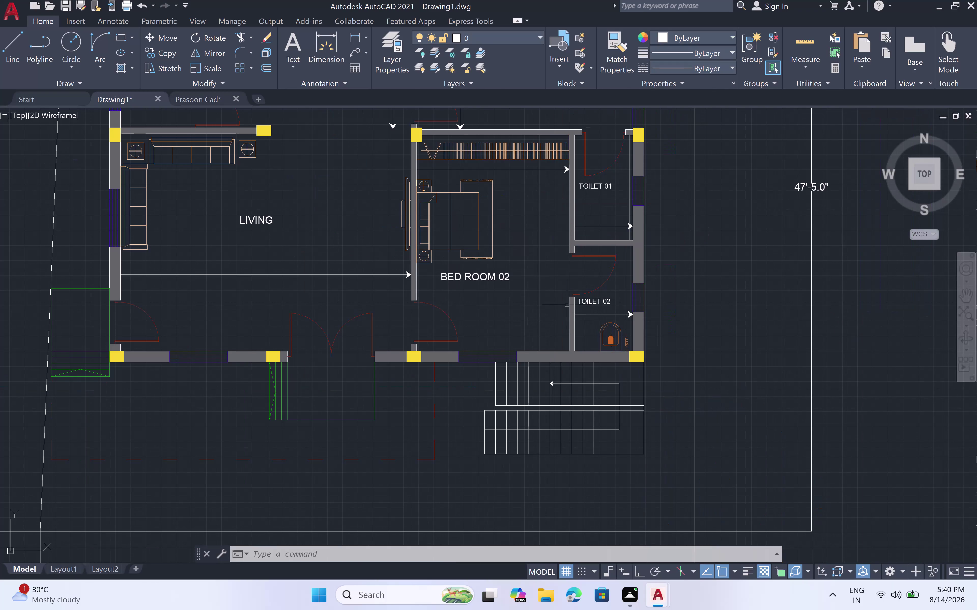
Copy the left-pointing arrow marker with CO, using its tip as the base point.
scroll(down, 3)
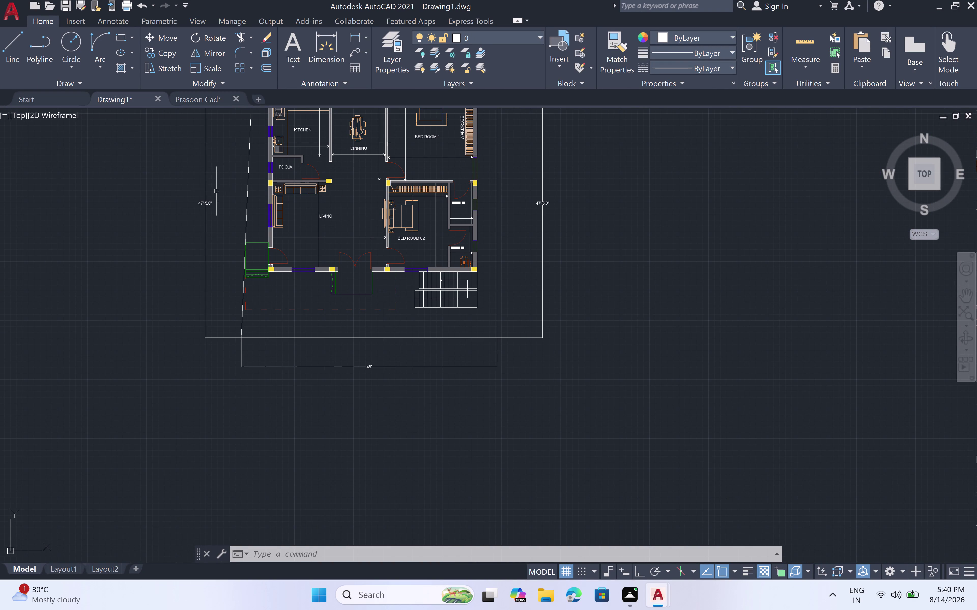
scroll(down, 3)
middle_drag(193, 174, 195, 250)
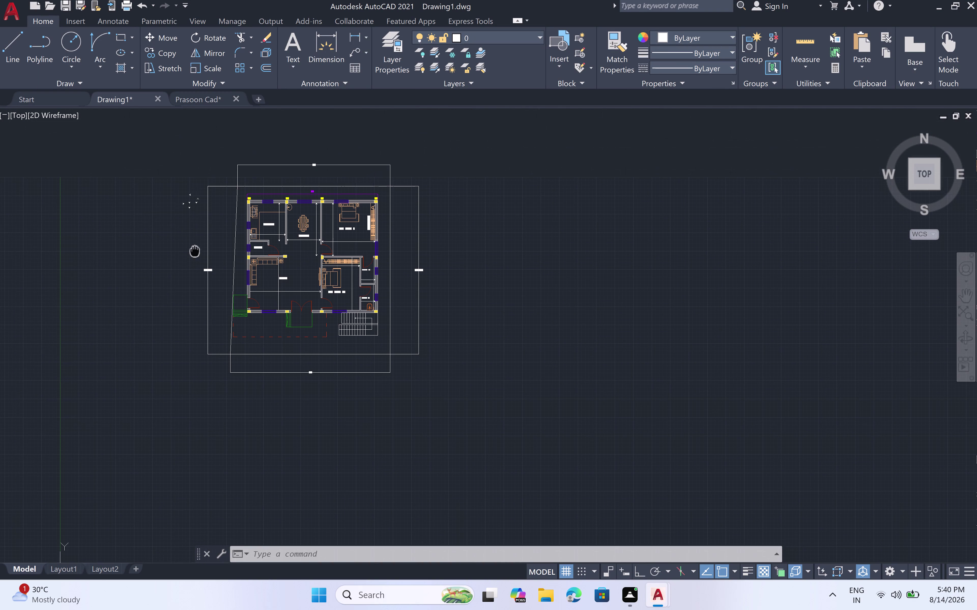
scroll(up, 3)
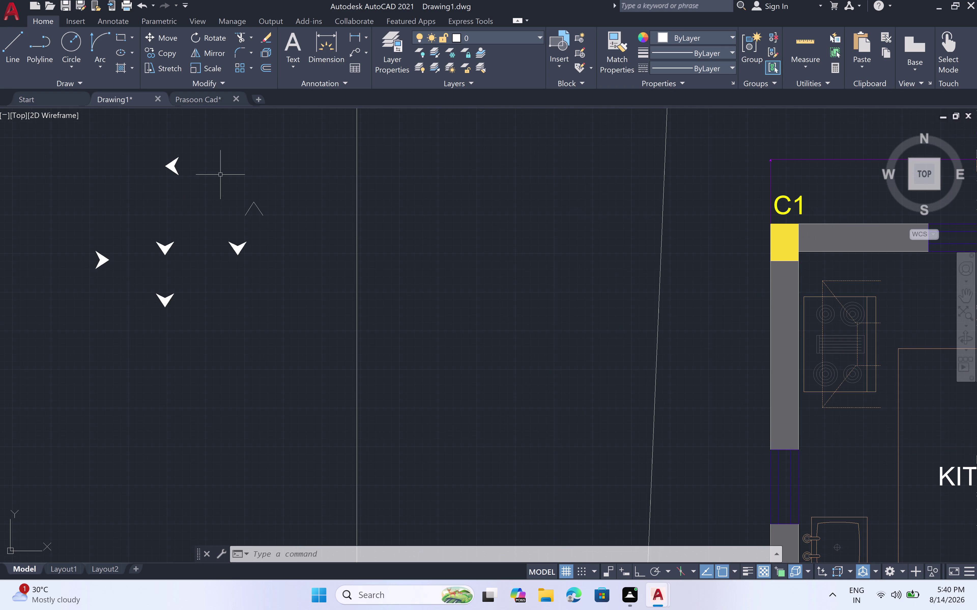
click(205, 141)
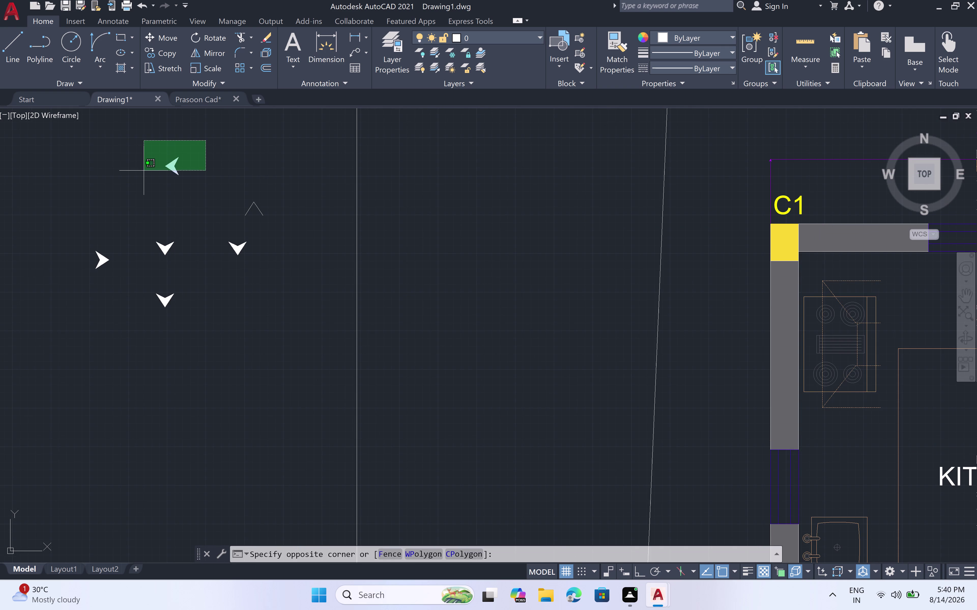
click(143, 189)
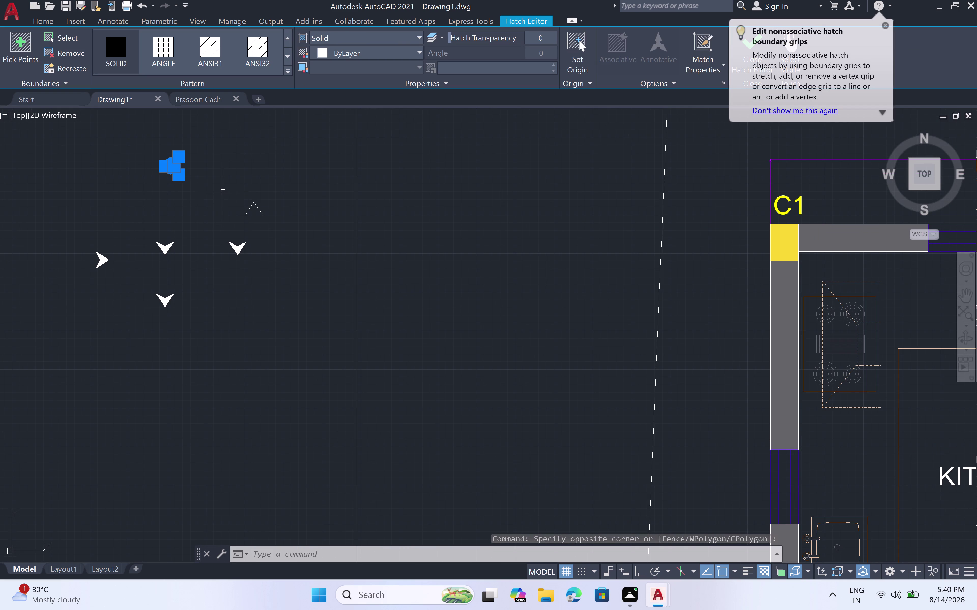
key(c)
key(o)
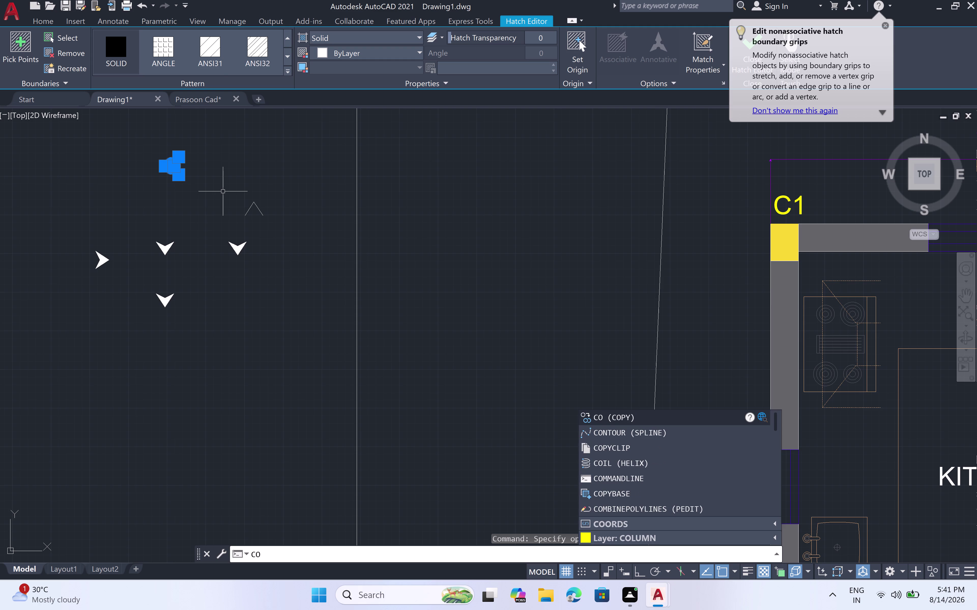
key(space)
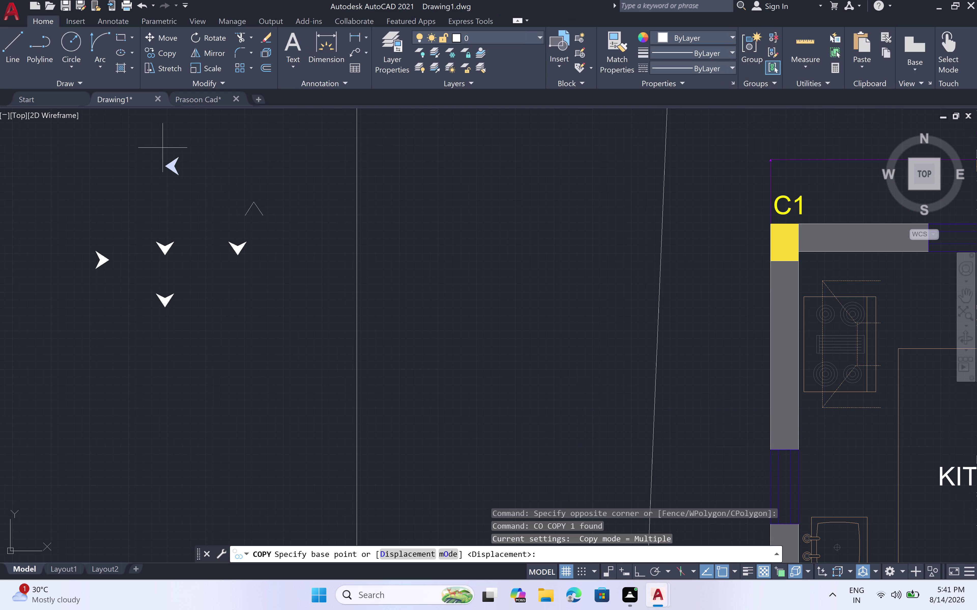
scroll(up, 3)
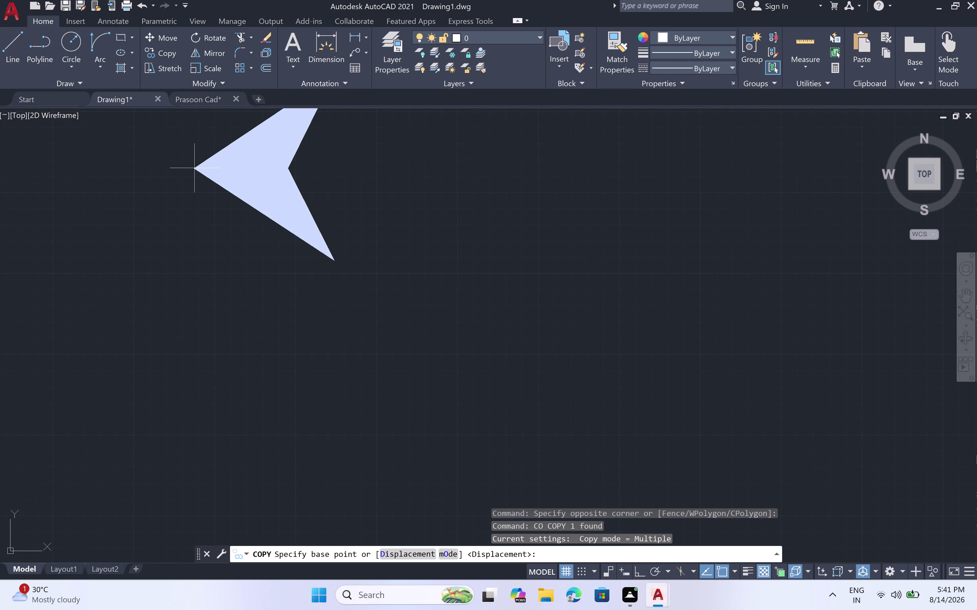
double_click(194, 168)
Place the arrow copy against the living room's left wall.
scroll(down, 3)
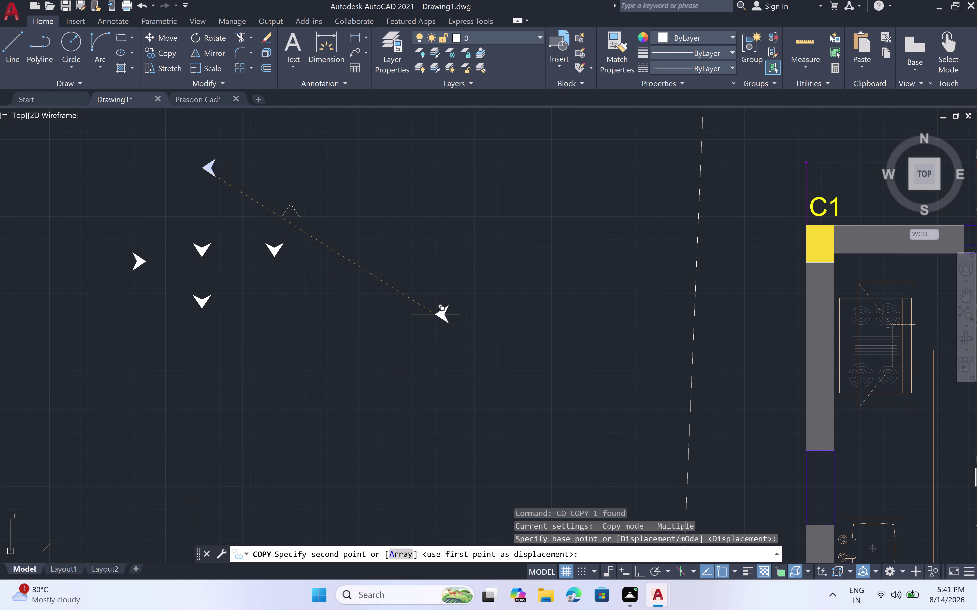
middle_drag(442, 326, 196, 106)
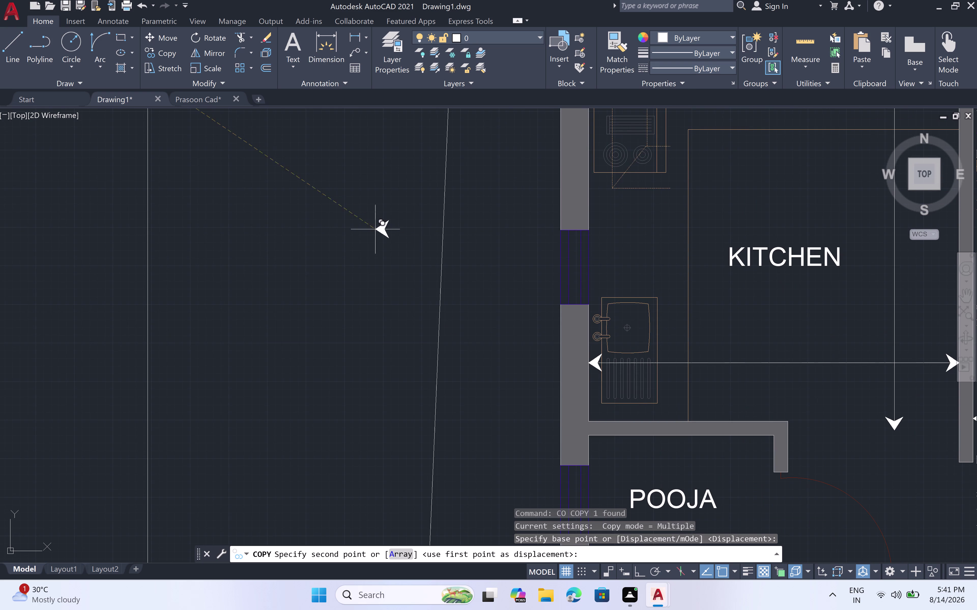
scroll(down, 3)
scroll(down, 3)
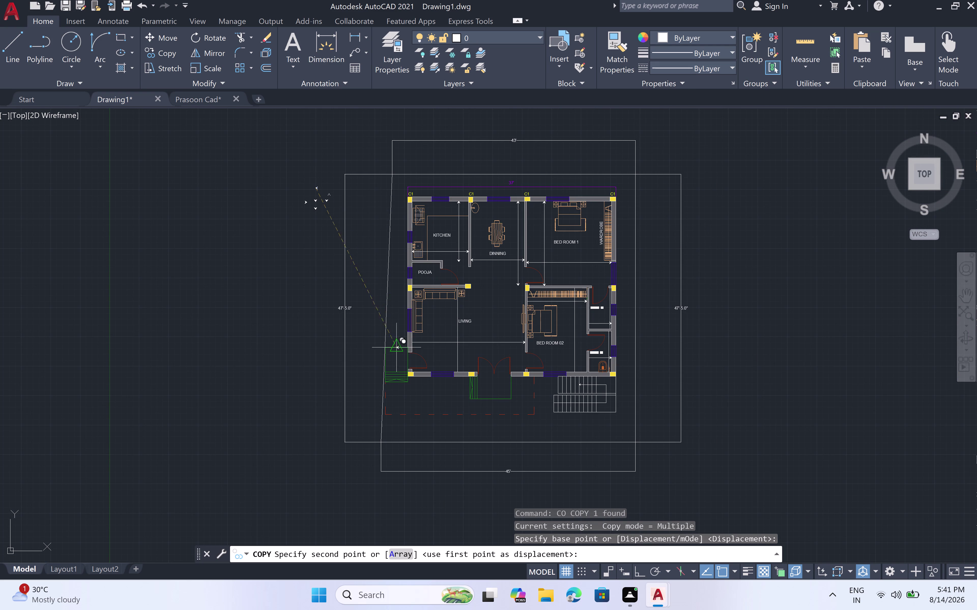
scroll(up, 3)
scroll(up, 3)
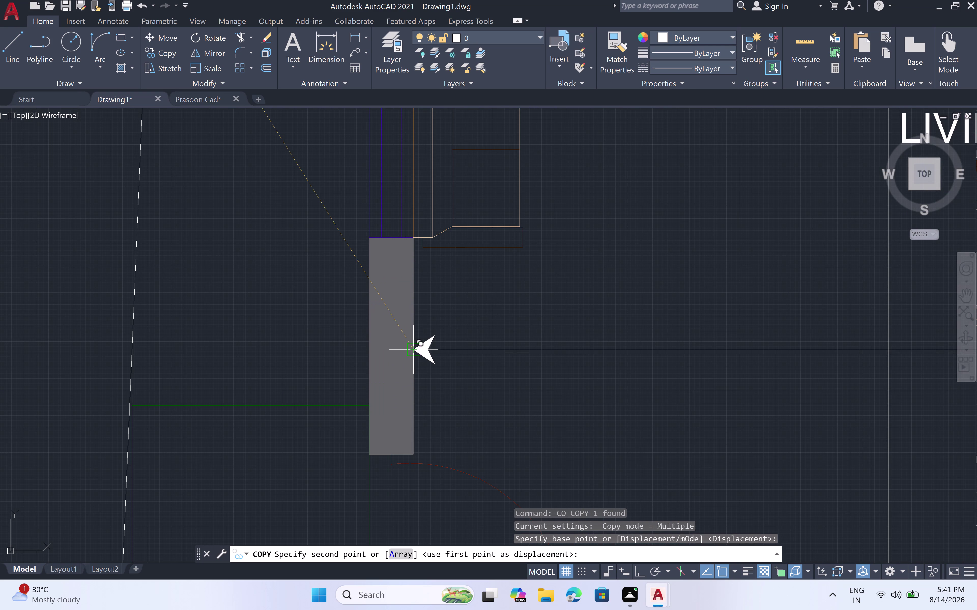
click(413, 350)
scroll(down, 3)
scroll(down, 3)
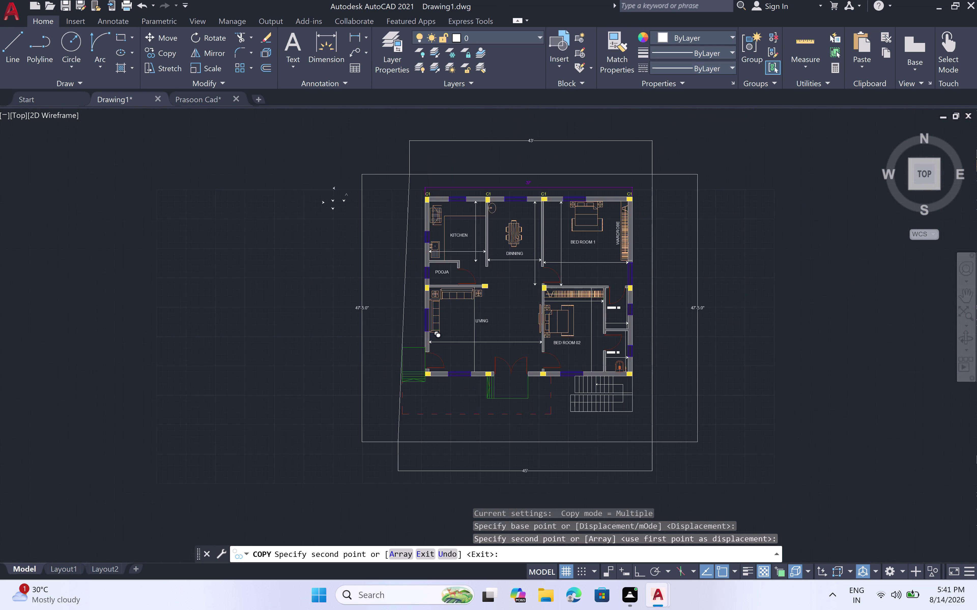
scroll(down, 3)
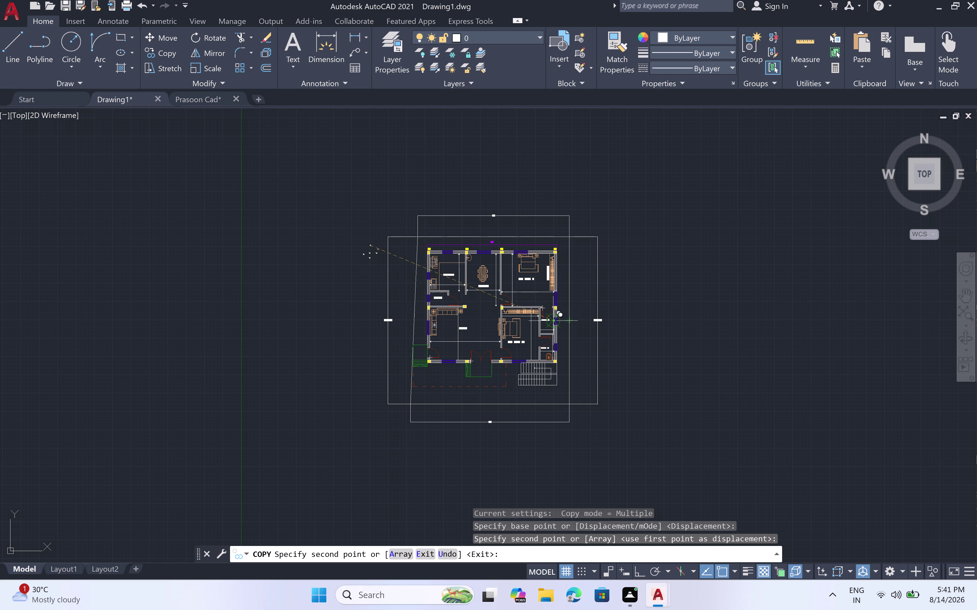
scroll(up, 3)
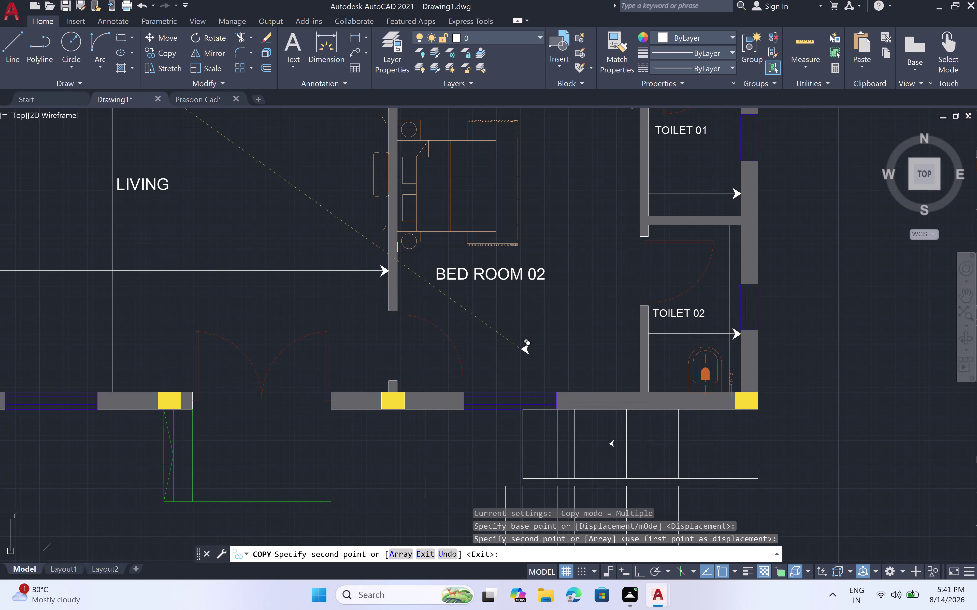
Place arrow copies at the Bed Room 02, Toilet 01 and Toilet 02 walls, then end copying.
scroll(down, 3)
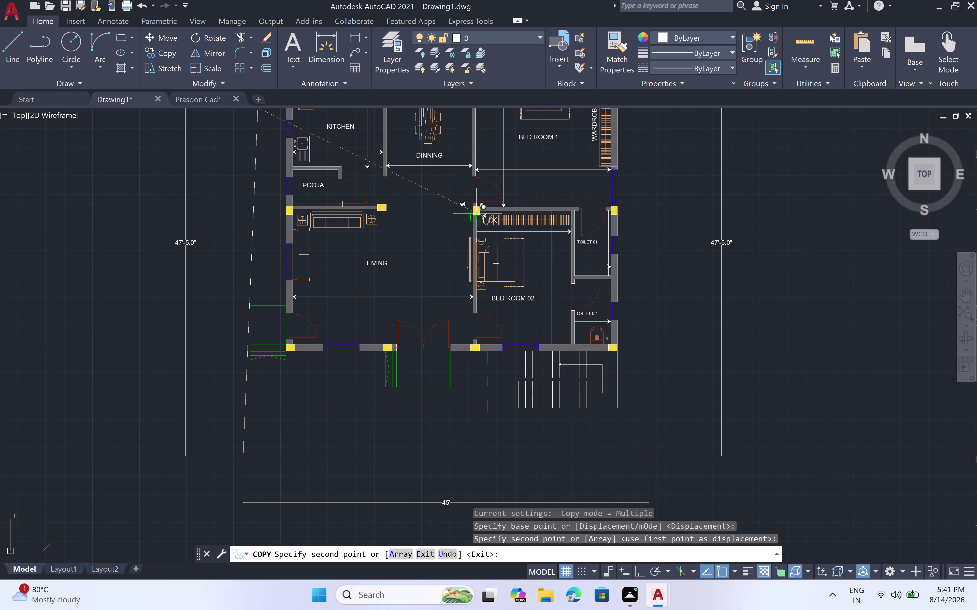
scroll(up, 3)
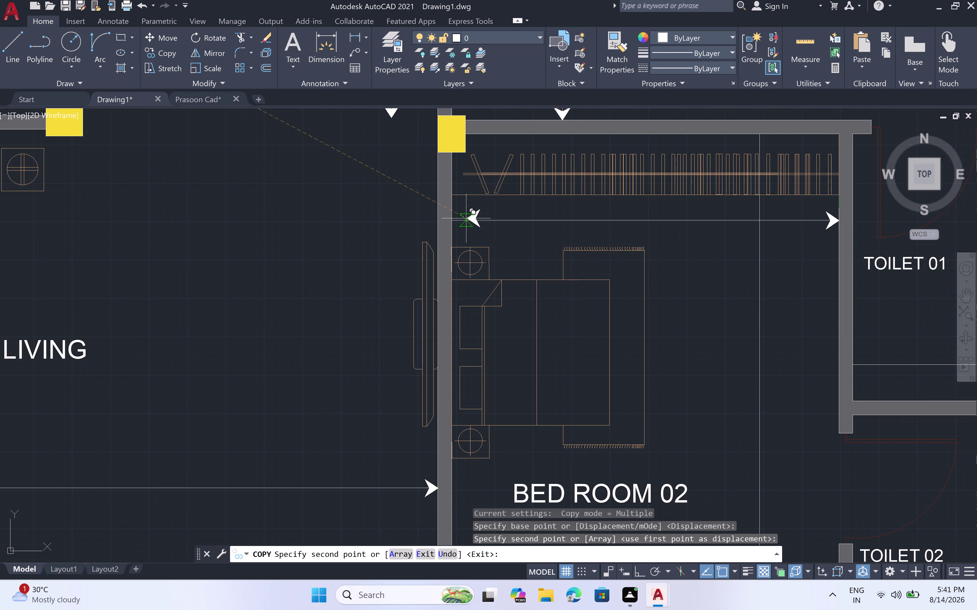
scroll(up, 3)
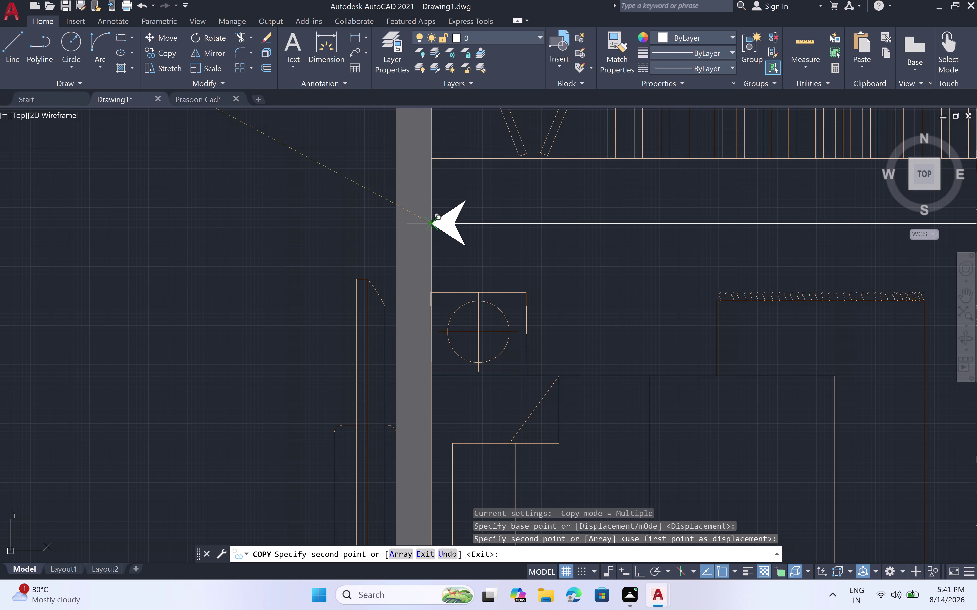
click(437, 221)
scroll(down, 3)
scroll(down, 3)
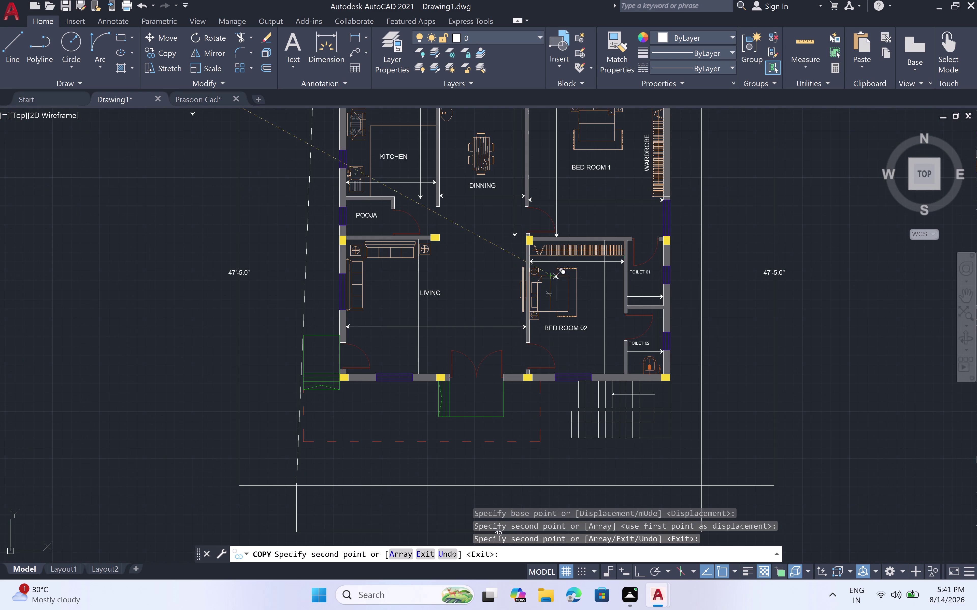
scroll(up, 3)
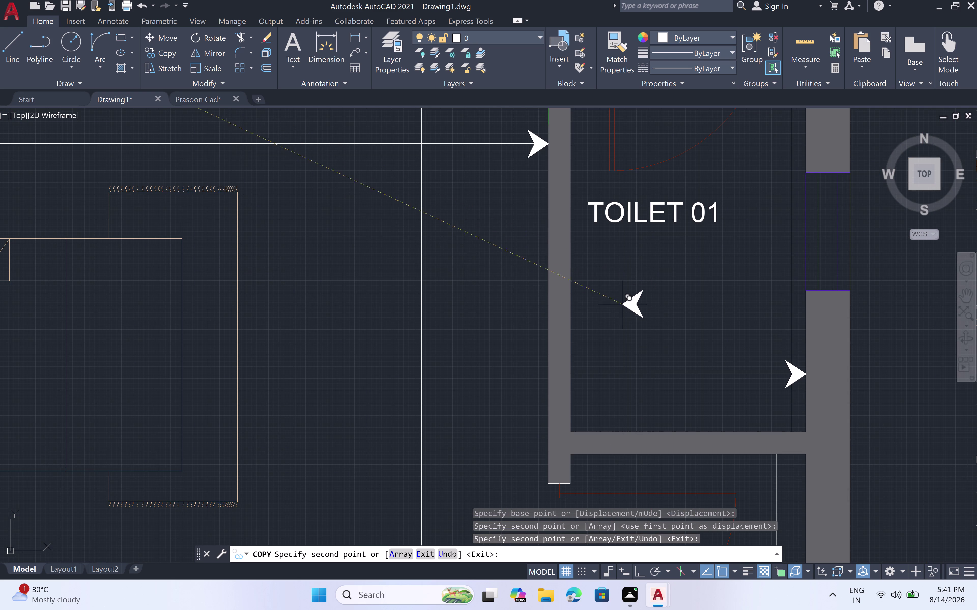
click(574, 372)
scroll(down, 3)
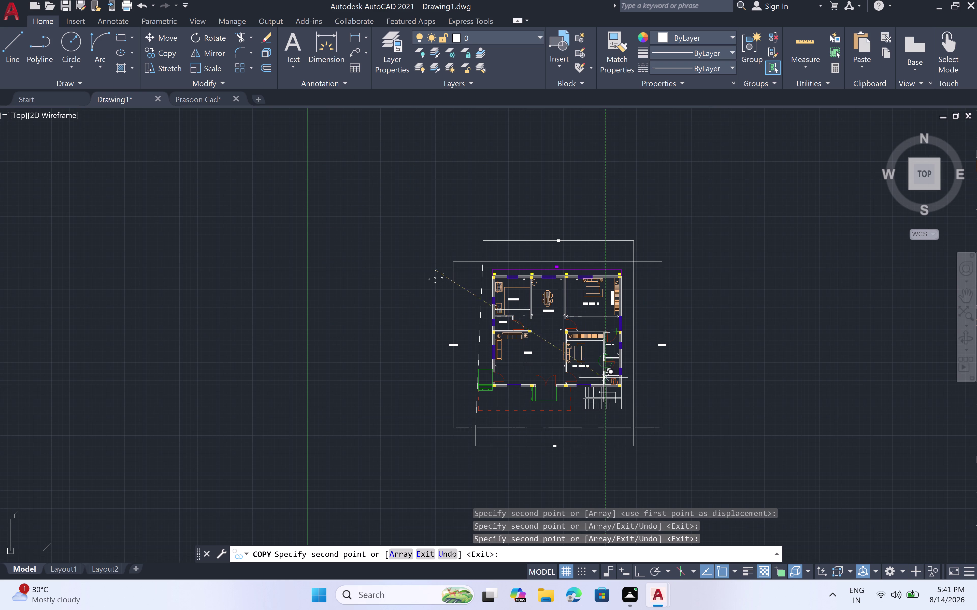
scroll(up, 3)
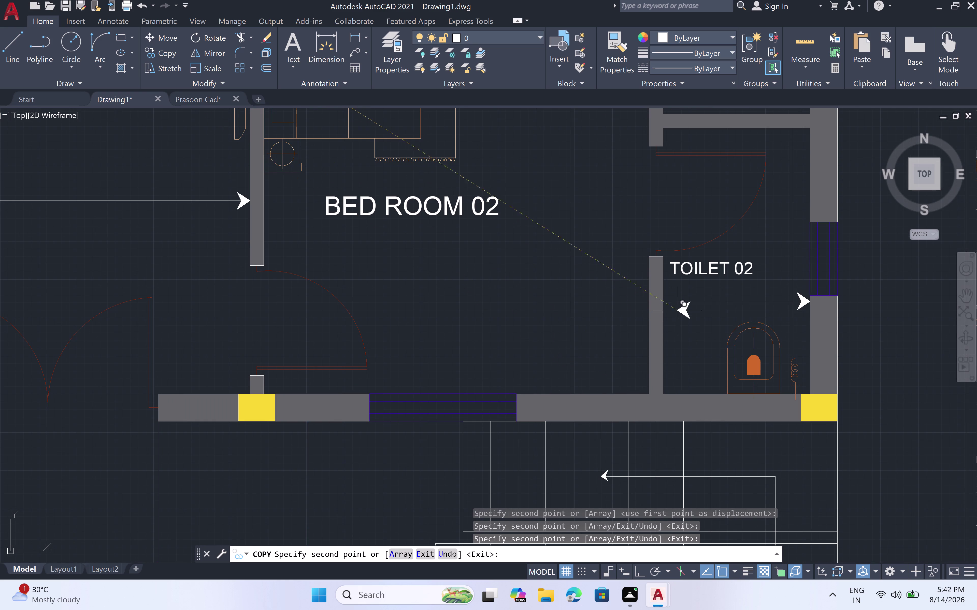
click(668, 300)
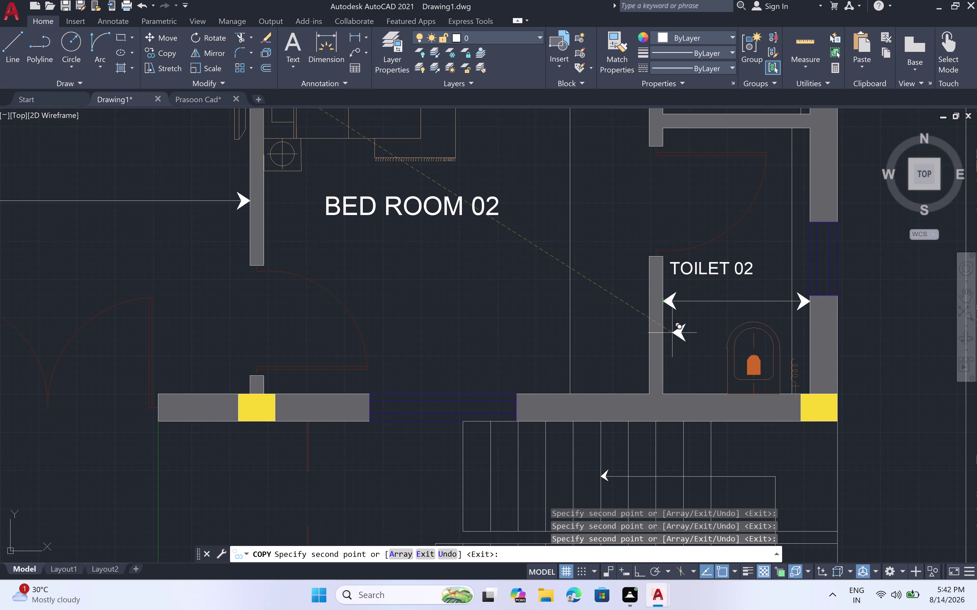
key(Escape)
scroll(down, 3)
scroll(down, 3)
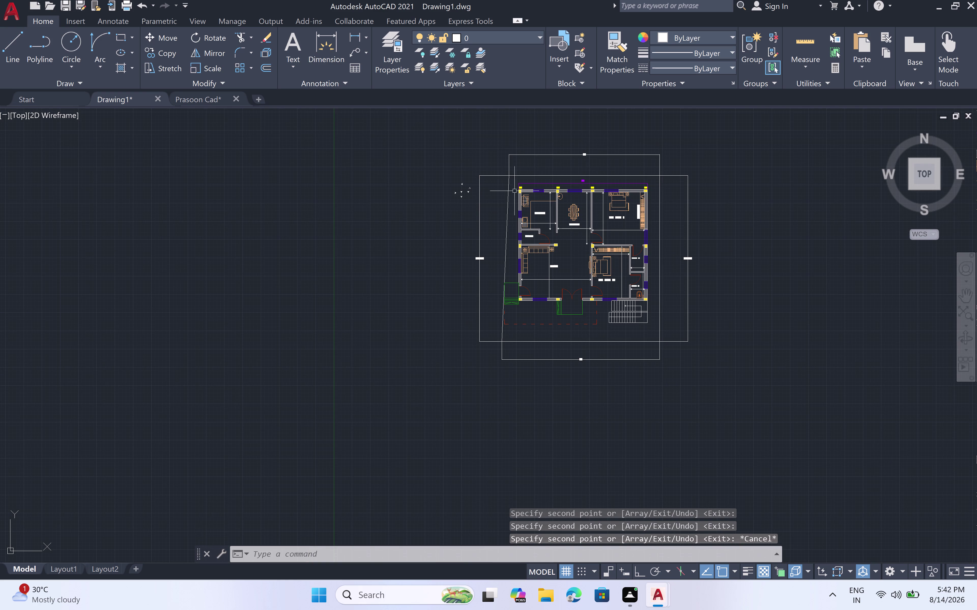
scroll(up, 3)
scroll(up, 3)
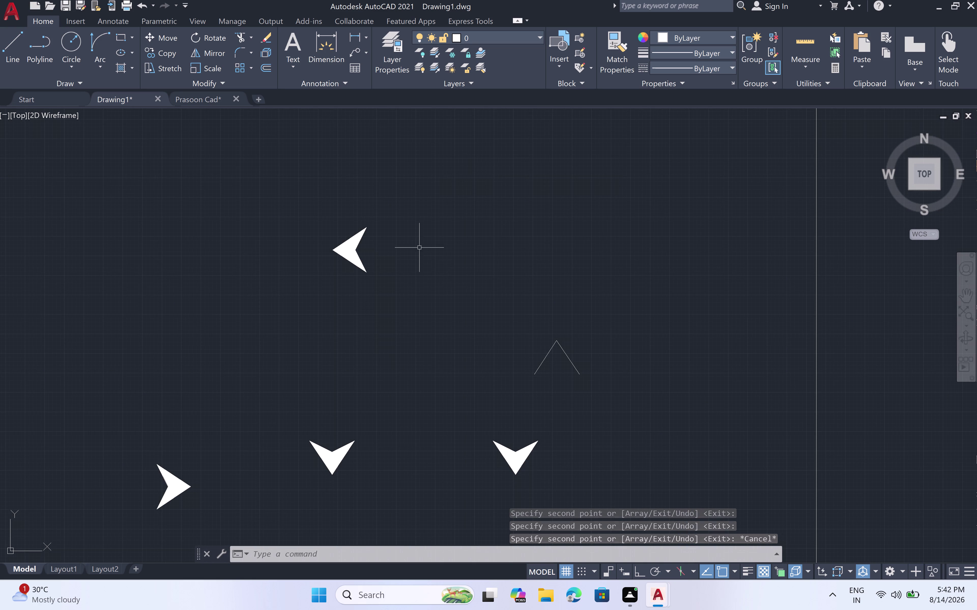
Rotate the lower downward arrow marker about its base with Ortho on so it points upward.
scroll(down, 3)
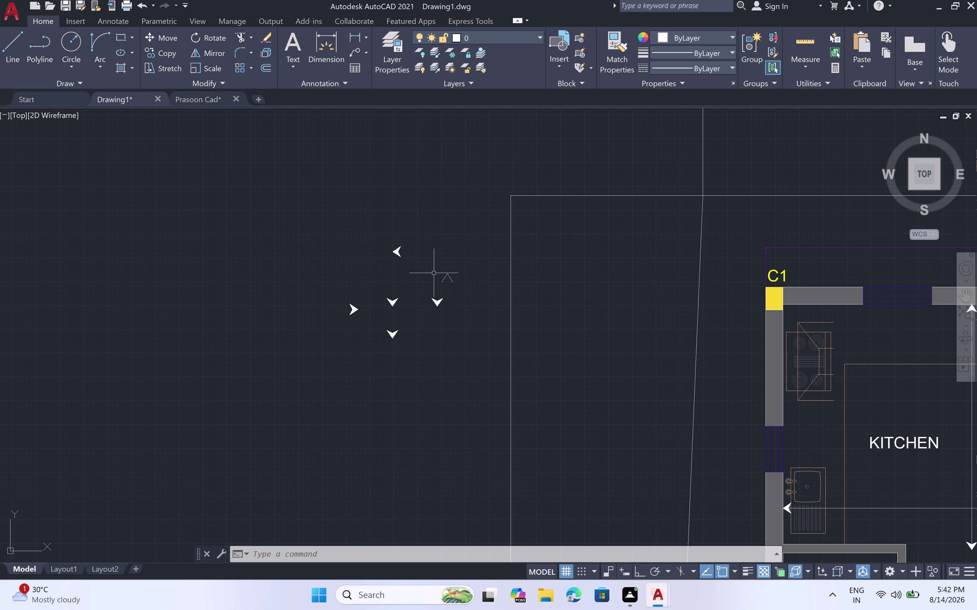
click(406, 286)
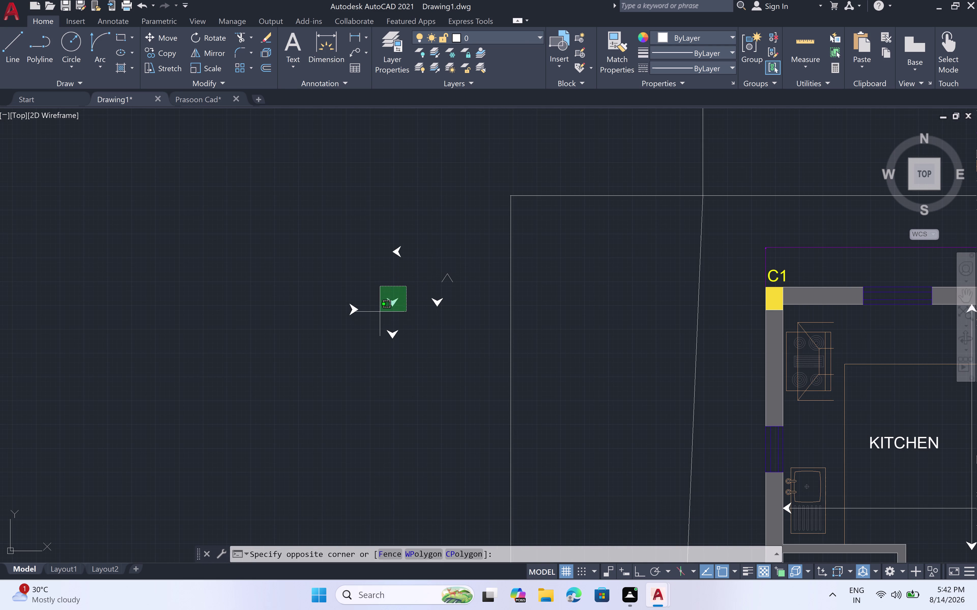
click(379, 312)
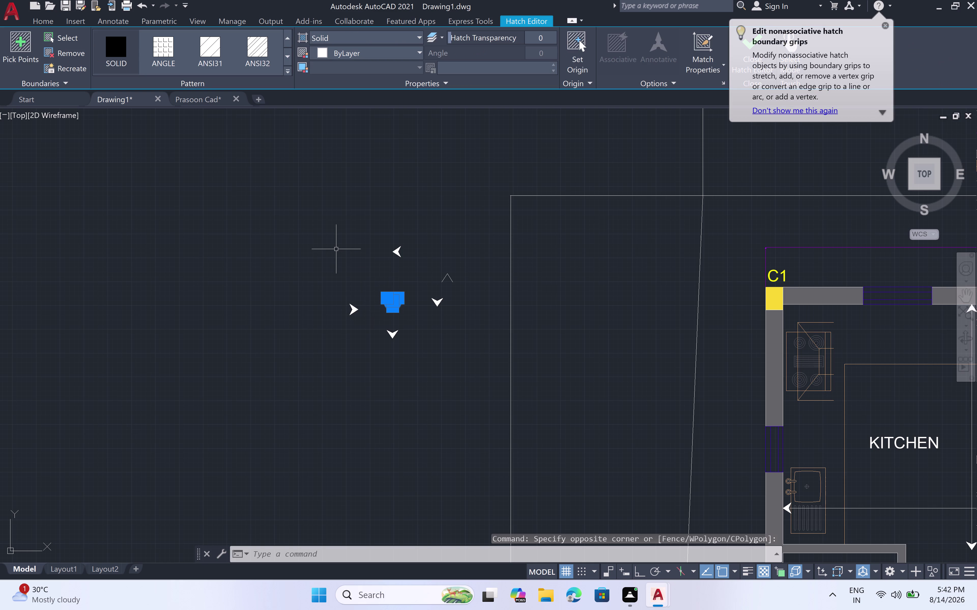
key(Escape)
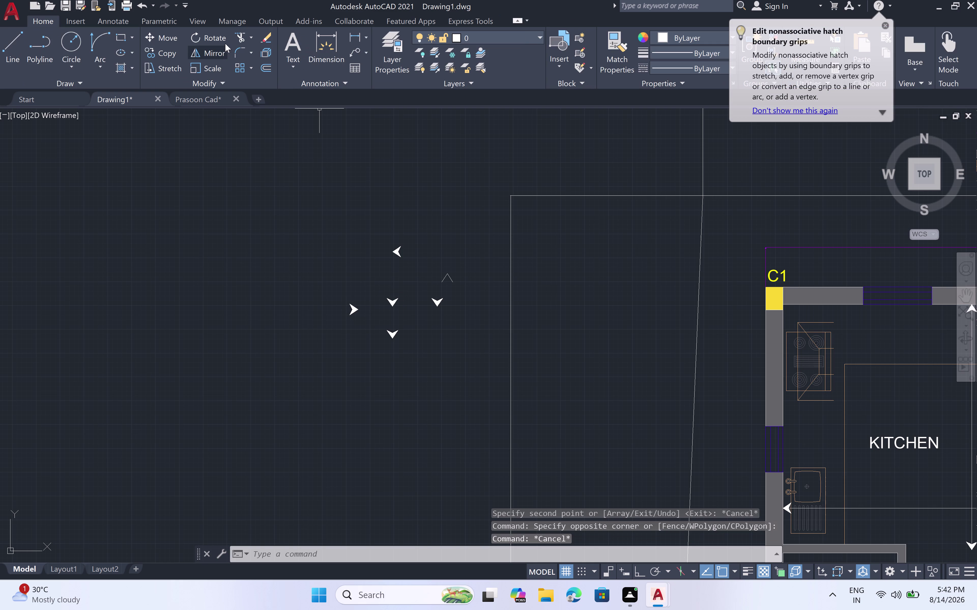
click(223, 40)
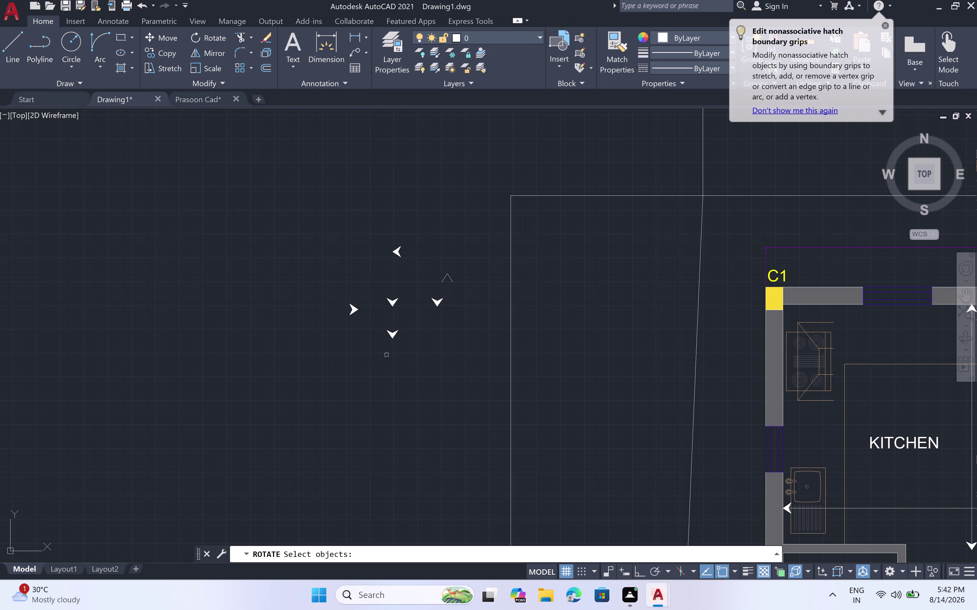
click(393, 337)
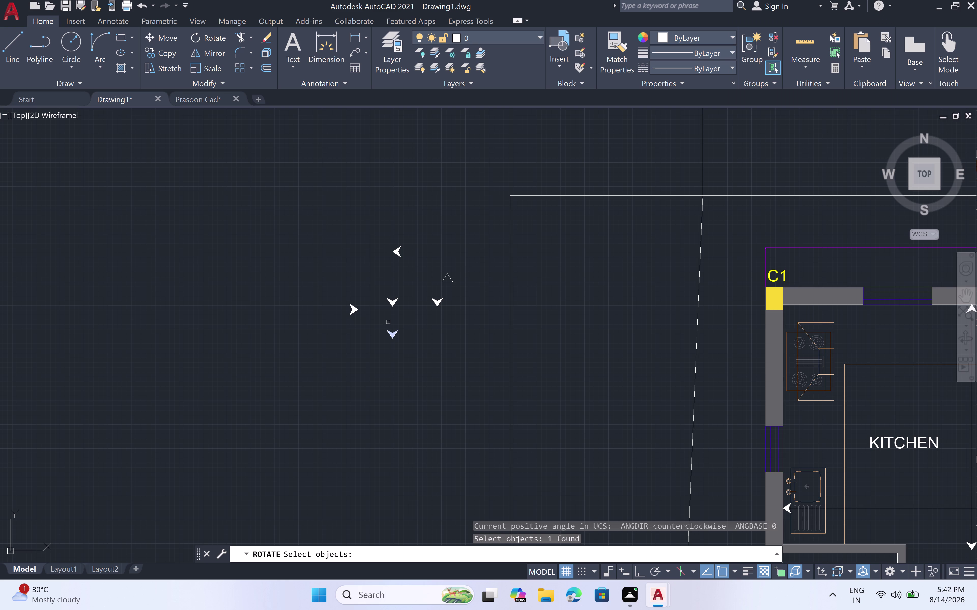
double_click(387, 320)
scroll(up, 3)
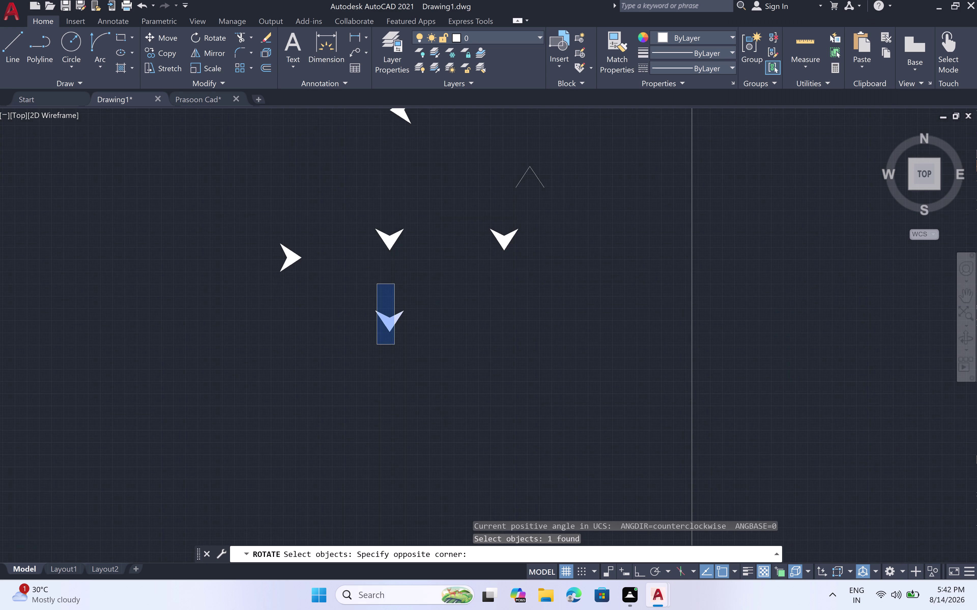
click(401, 314)
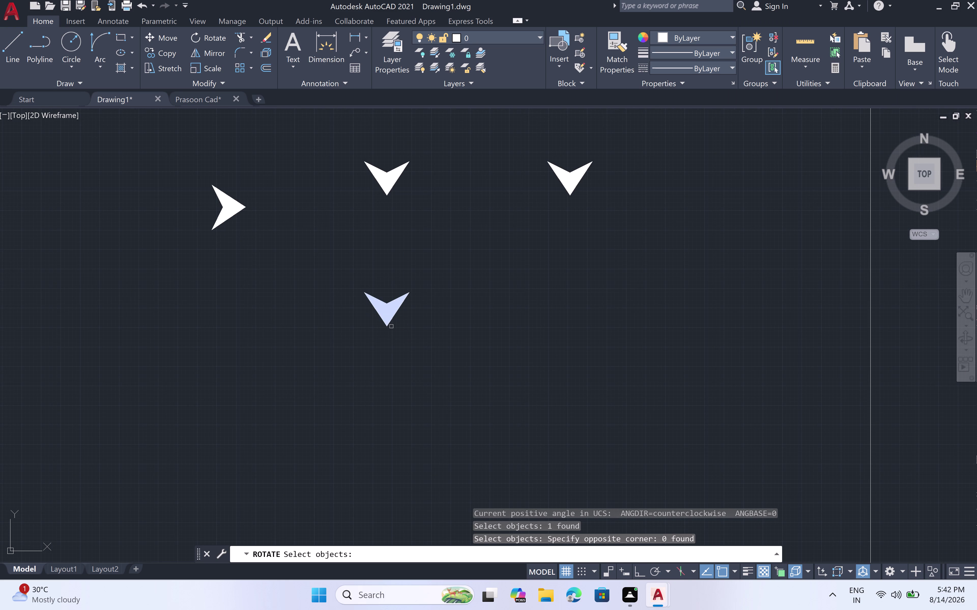
click(386, 323)
key(space)
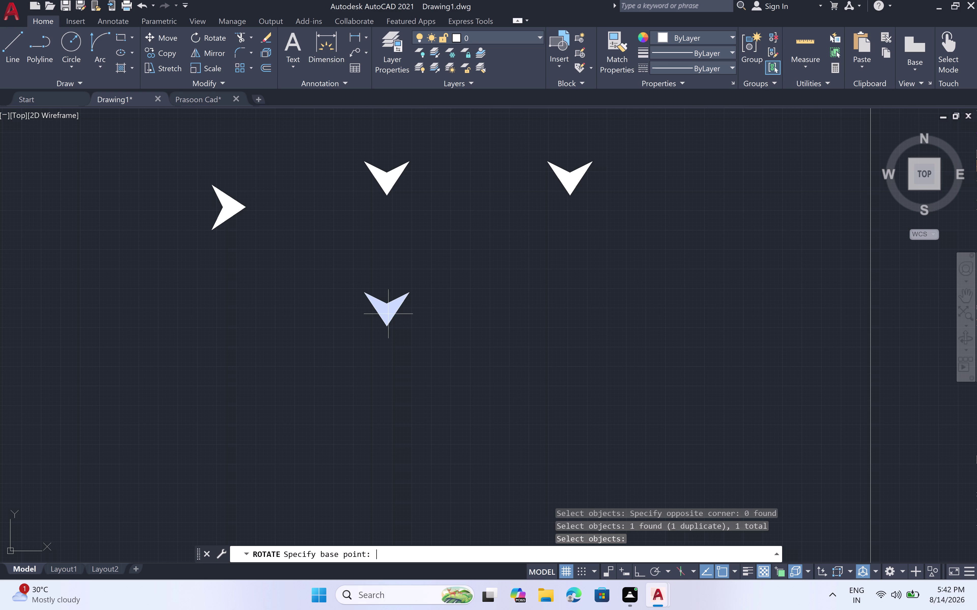
click(388, 314)
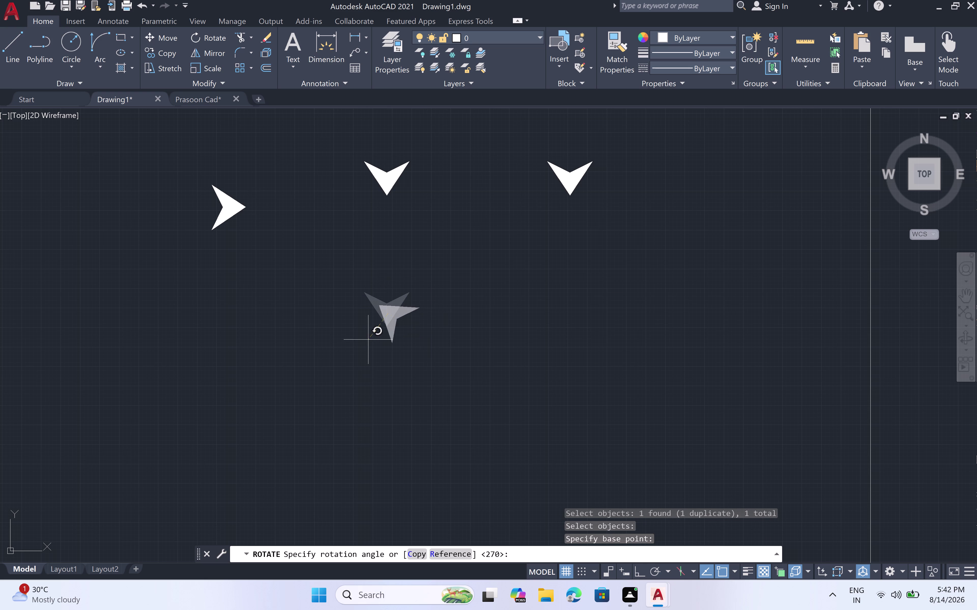
key(F8)
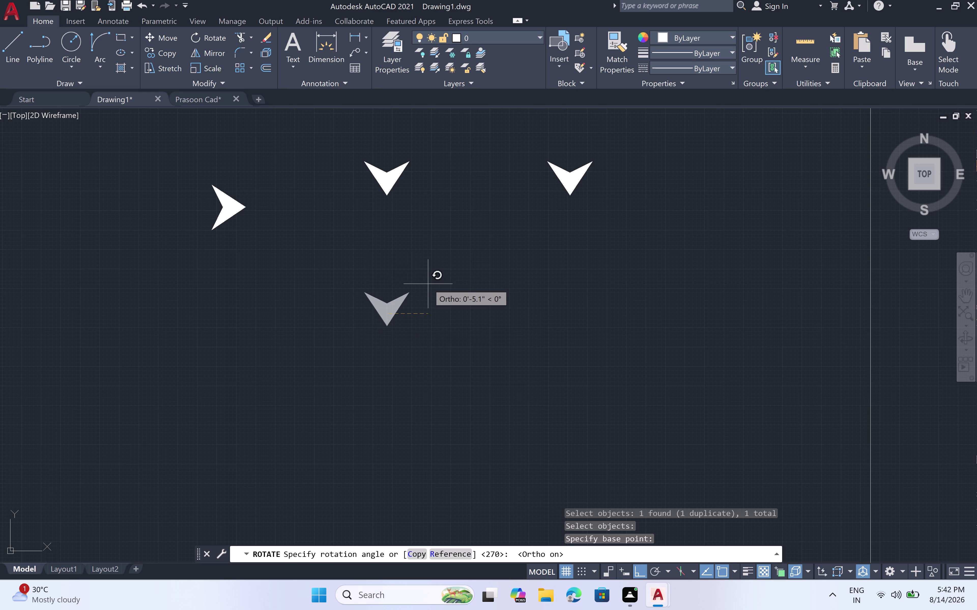
click(307, 264)
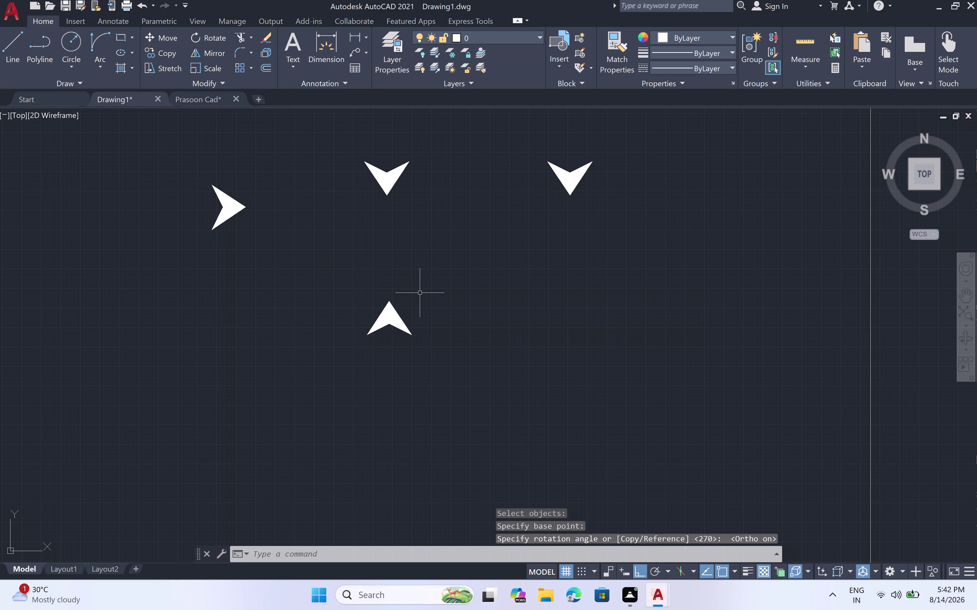
Copy the upward arrow marker from its base point, with Ortho turned off.
drag(420, 292, 416, 289)
drag(302, 362, 304, 360)
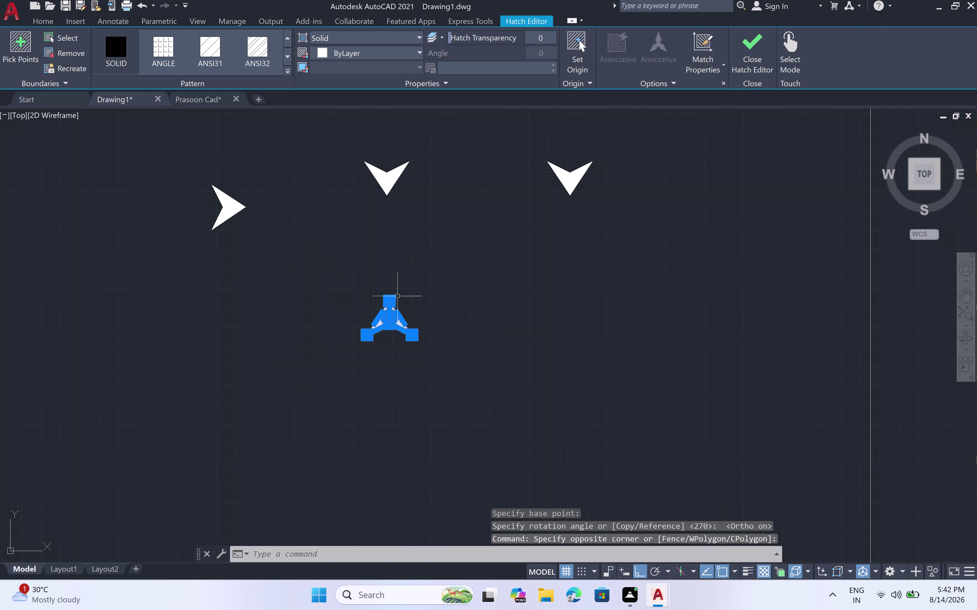
scroll(up, 3)
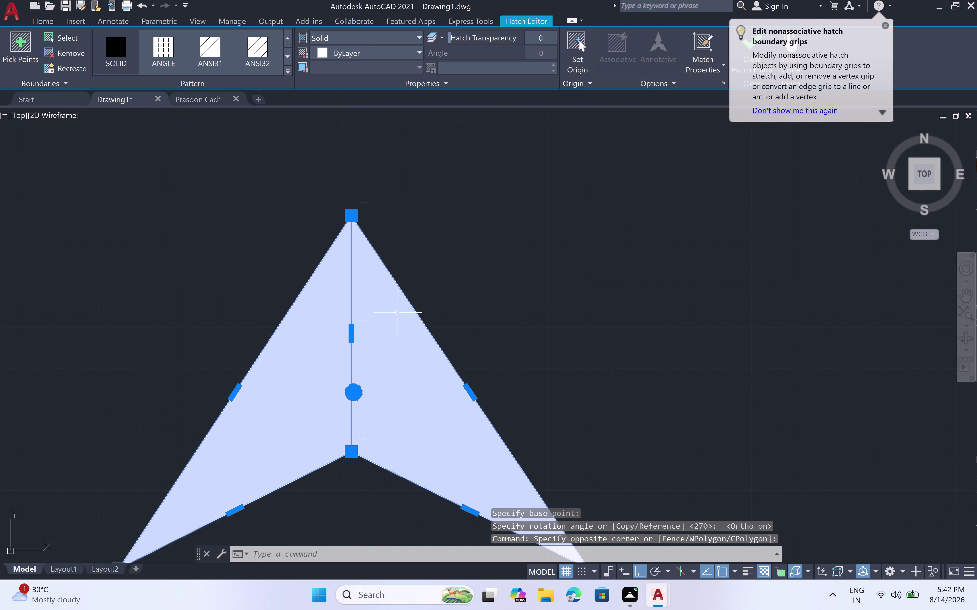
scroll(down, 3)
key(c)
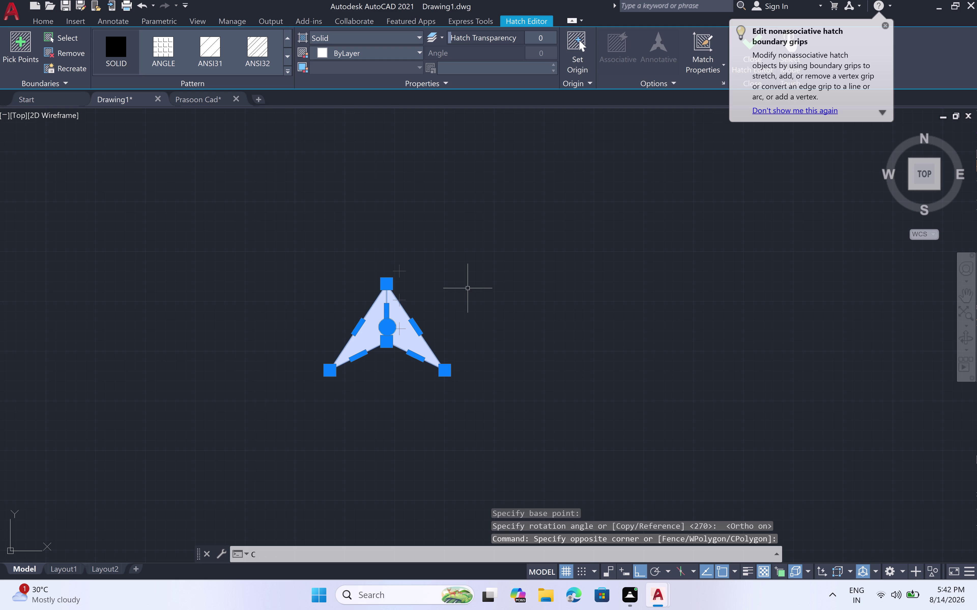
key(o)
key(space)
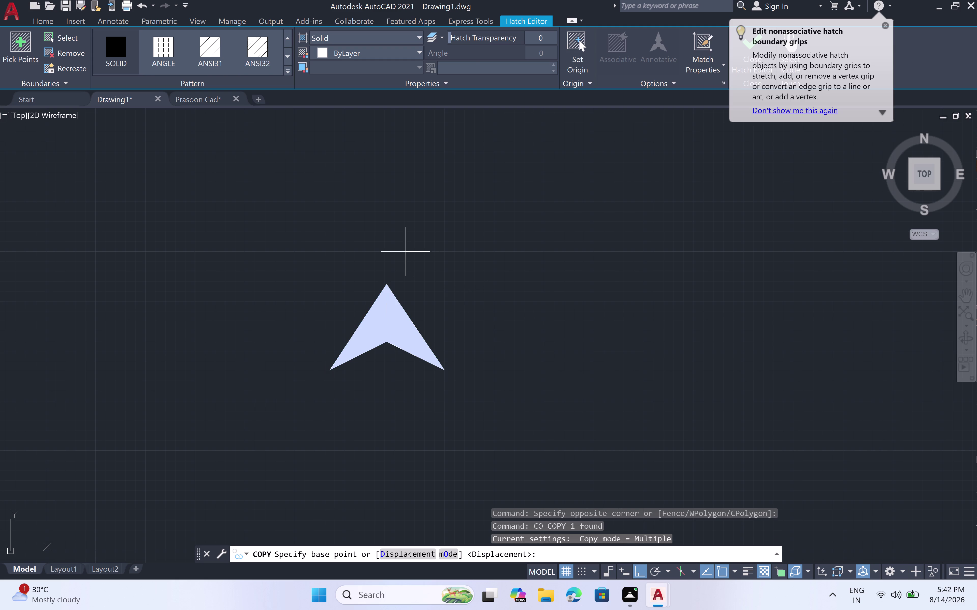
click(387, 284)
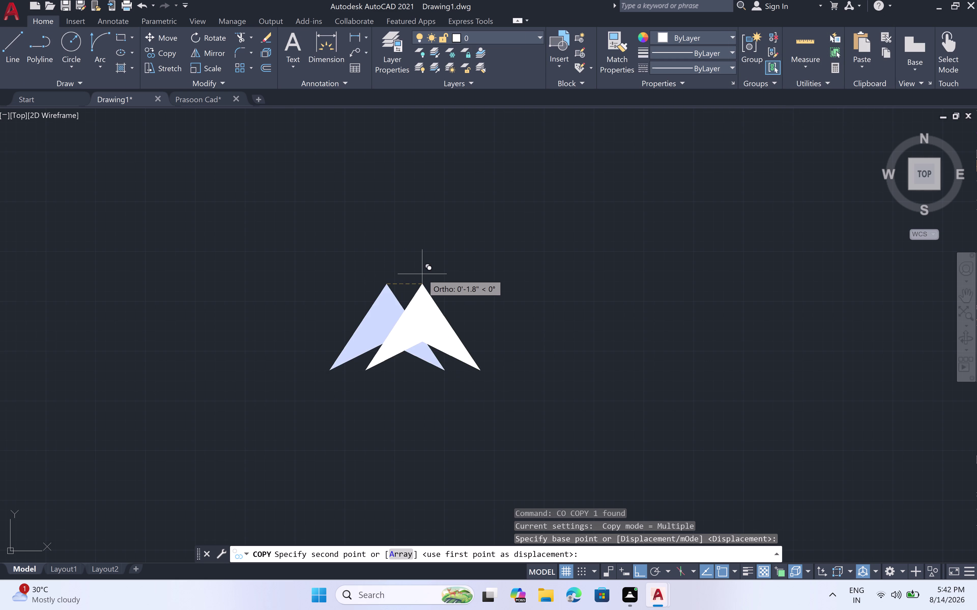
scroll(down, 3)
scroll(down, 3)
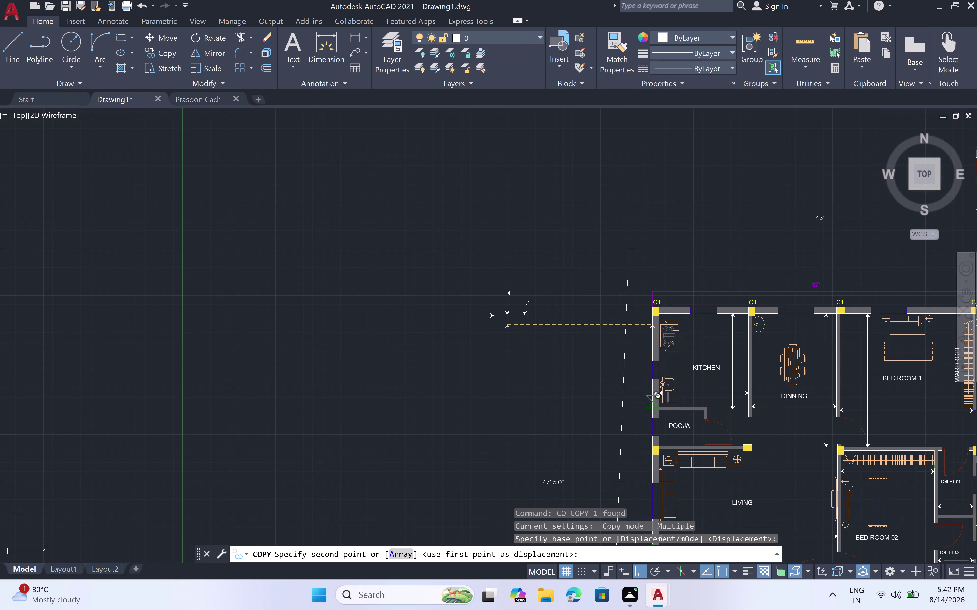
key(F8)
Place upward arrow copies on the living room and Bed Room 02 top walls.
scroll(down, 3)
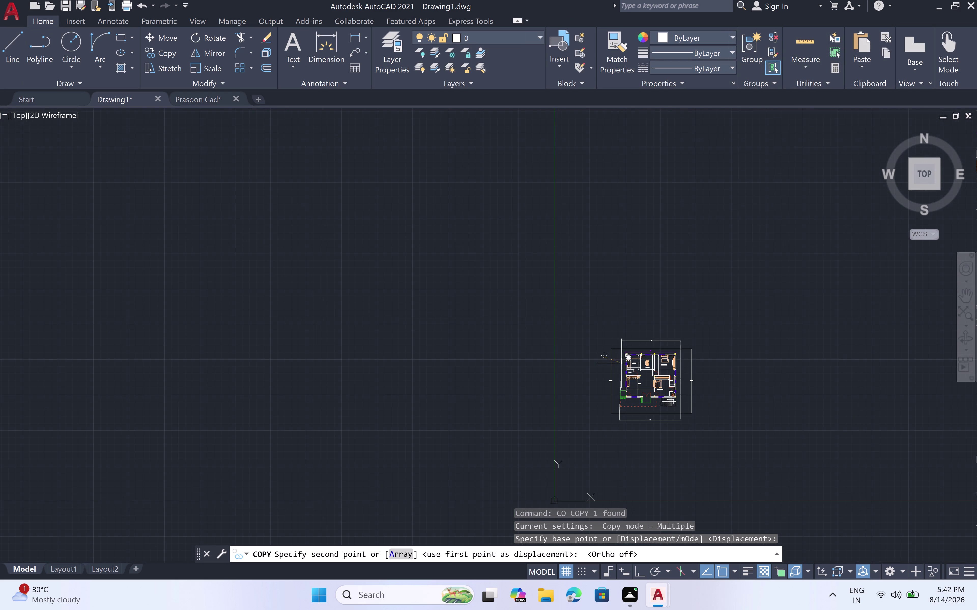
scroll(up, 3)
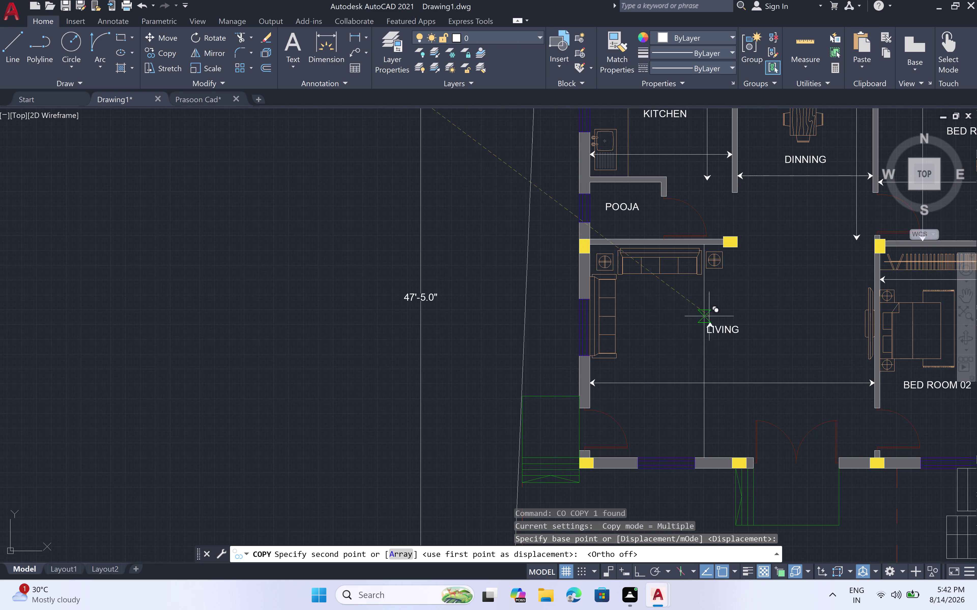
scroll(up, 3)
scroll(down, 3)
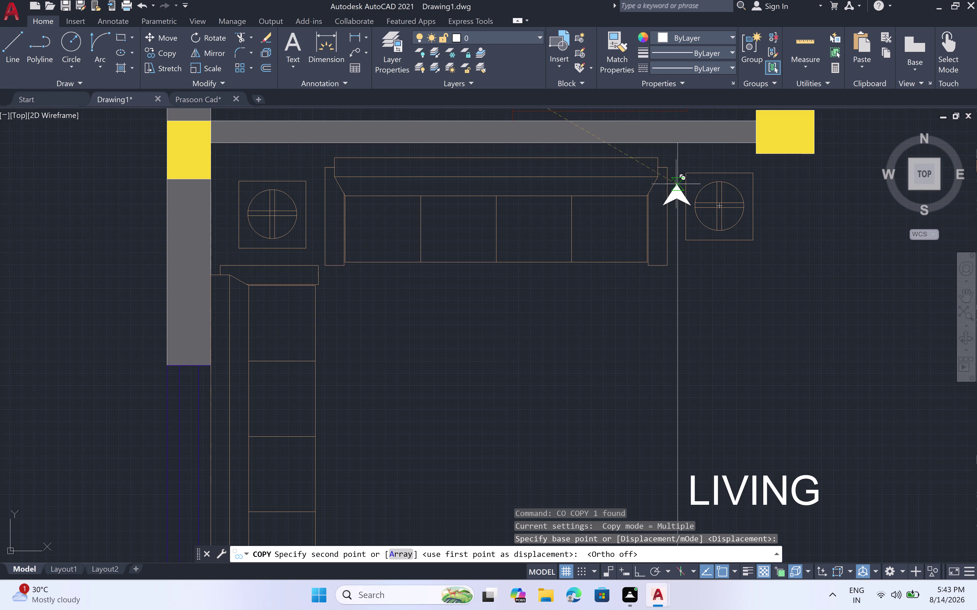
scroll(up, 3)
click(678, 138)
scroll(down, 3)
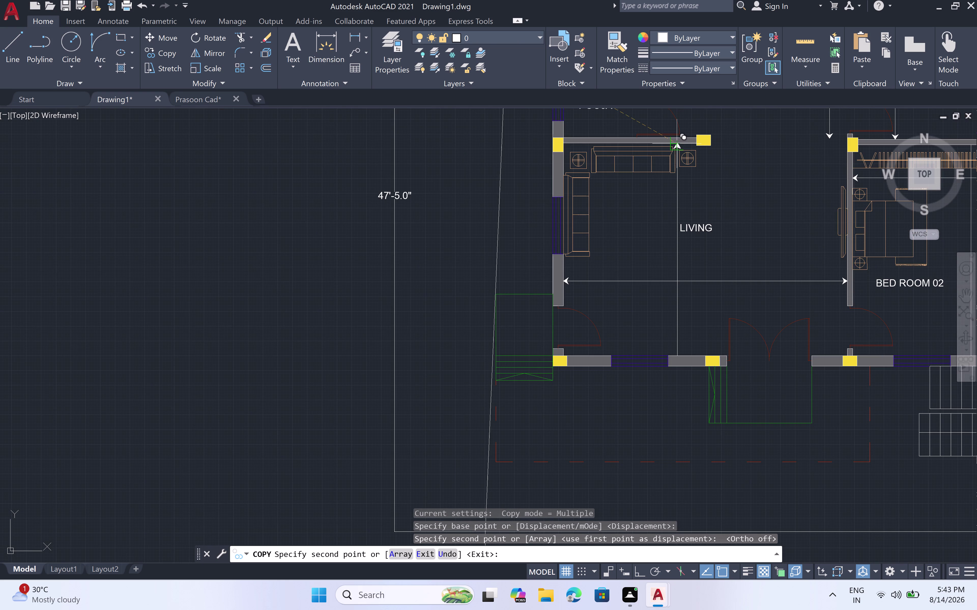
scroll(down, 3)
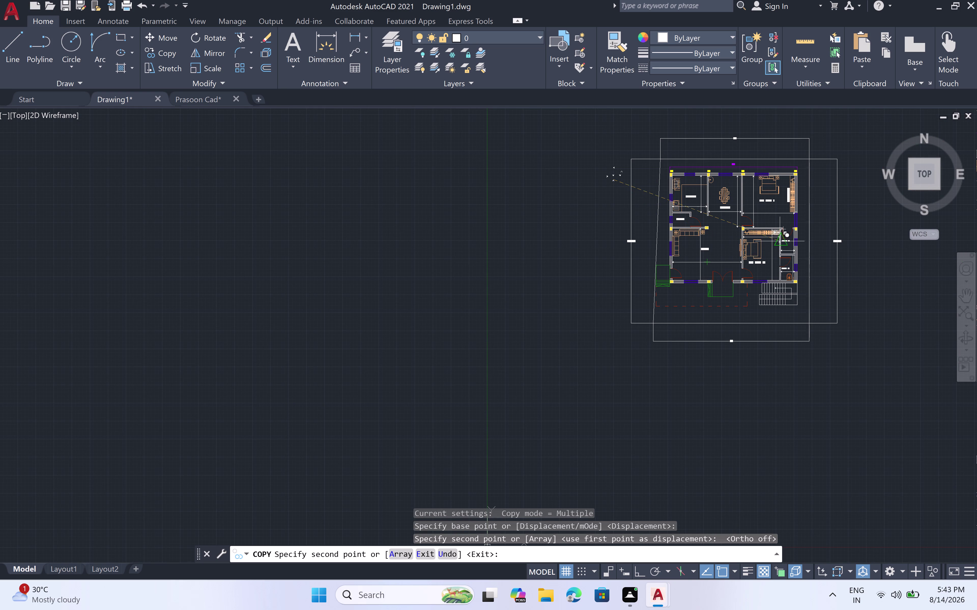
scroll(up, 3)
scroll(up, 3)
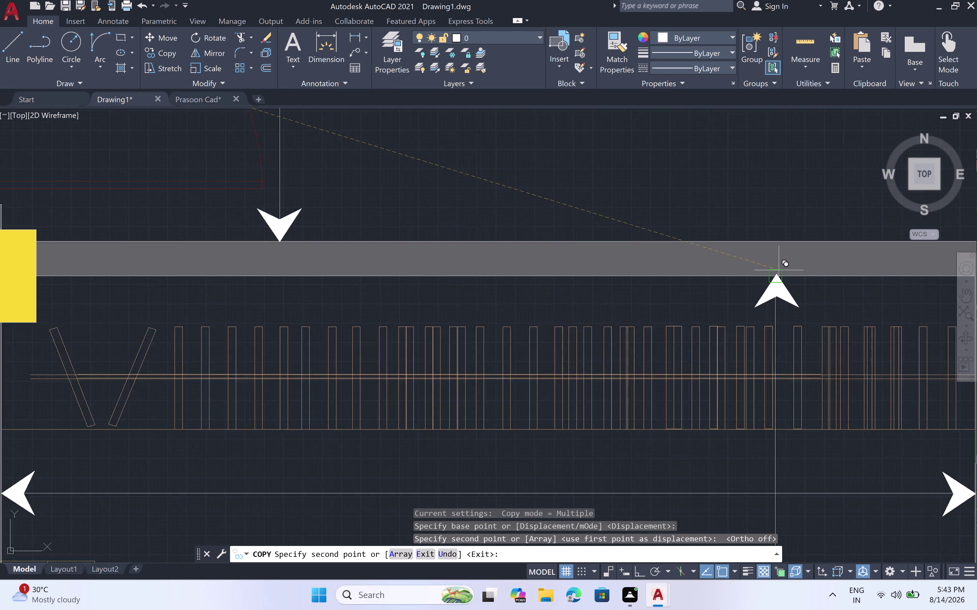
click(774, 275)
Place arrow copies beside the Toilet 01 wall and the toilet wall junction, then end copying.
scroll(down, 3)
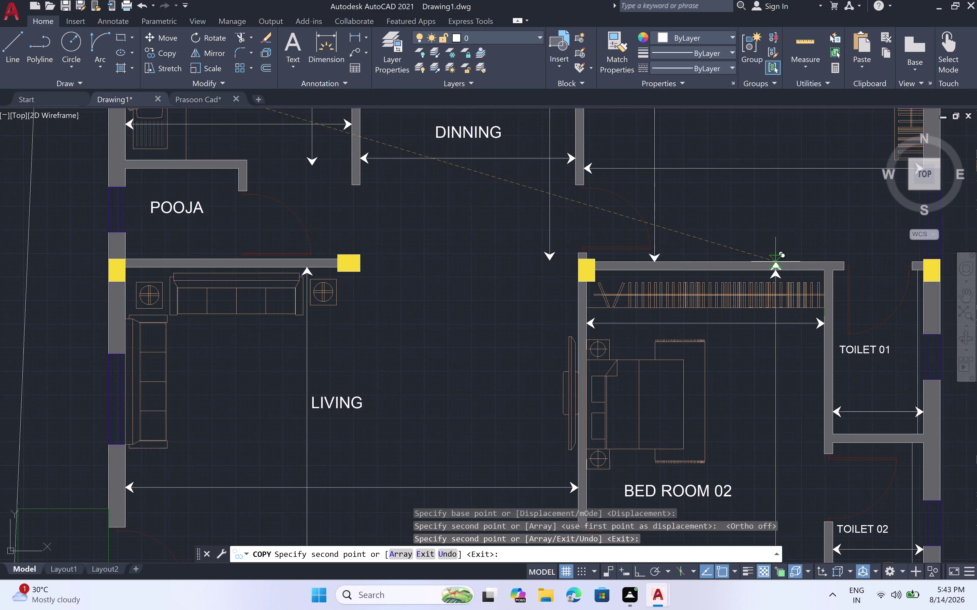
scroll(down, 3)
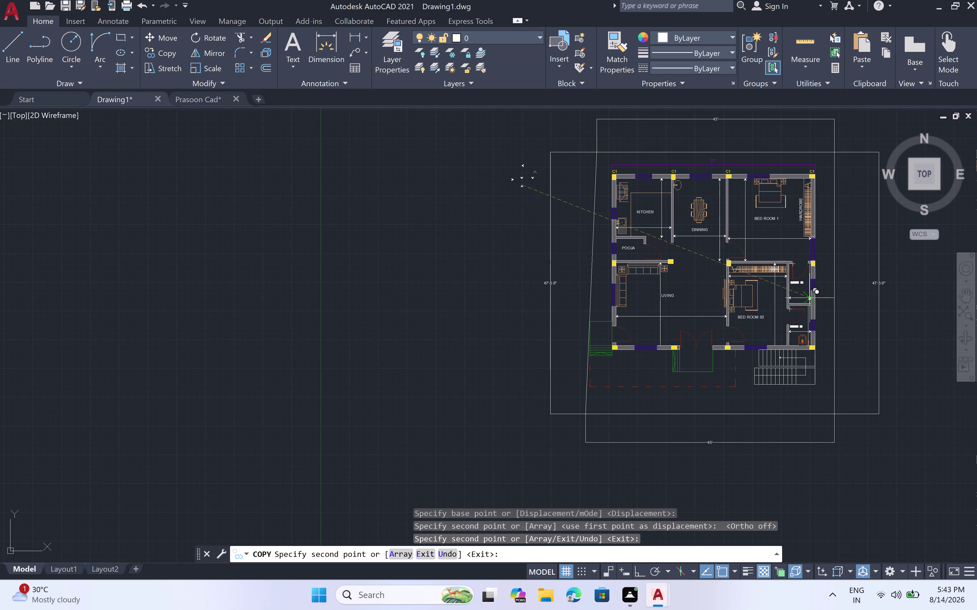
scroll(up, 3)
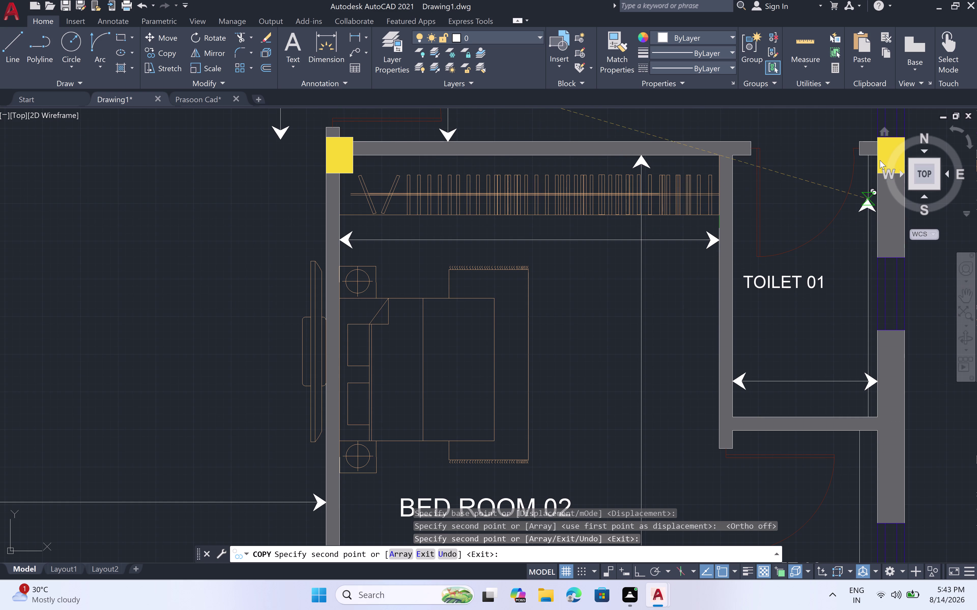
scroll(up, 3)
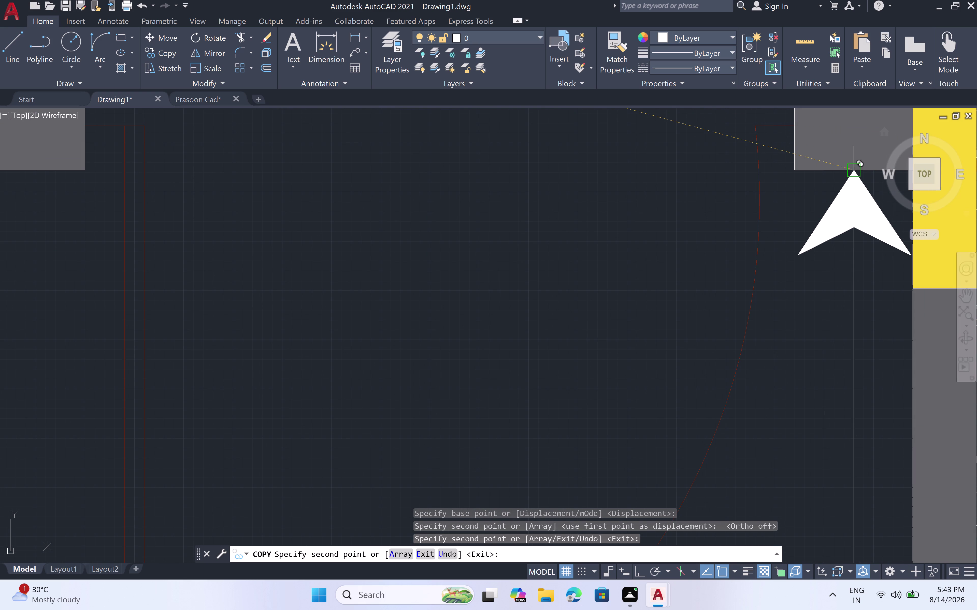
click(855, 170)
scroll(down, 3)
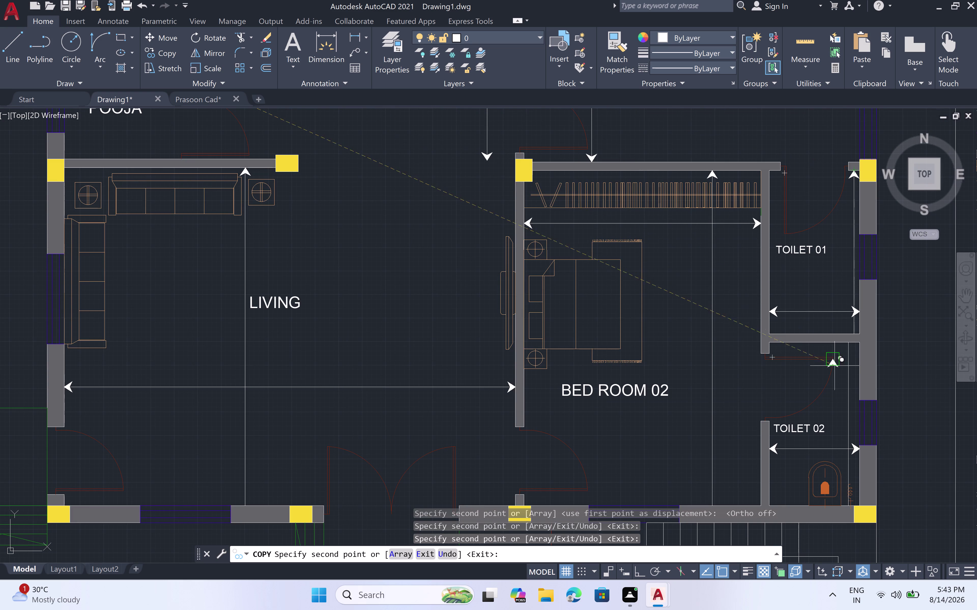
scroll(up, 3)
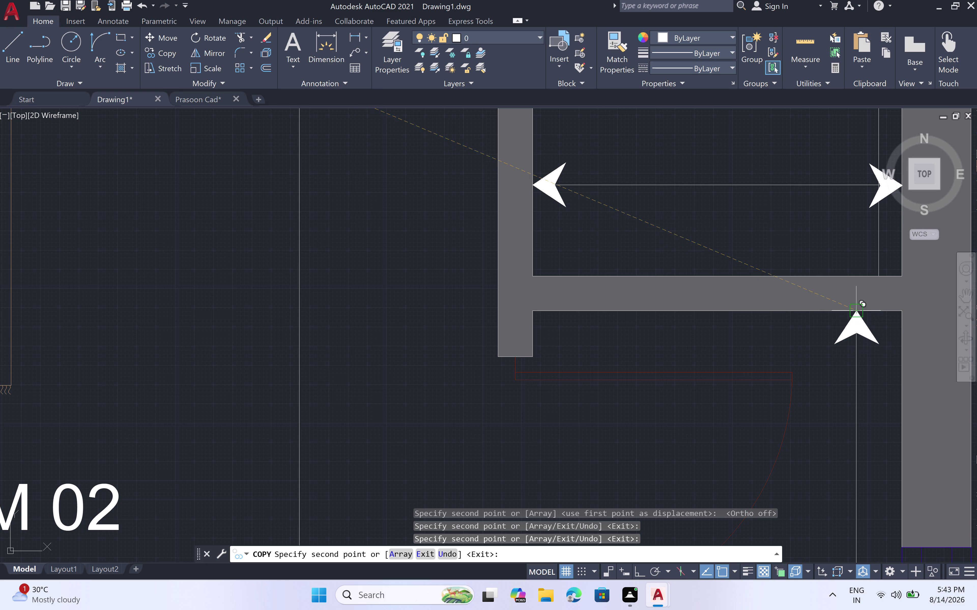
click(857, 316)
scroll(down, 3)
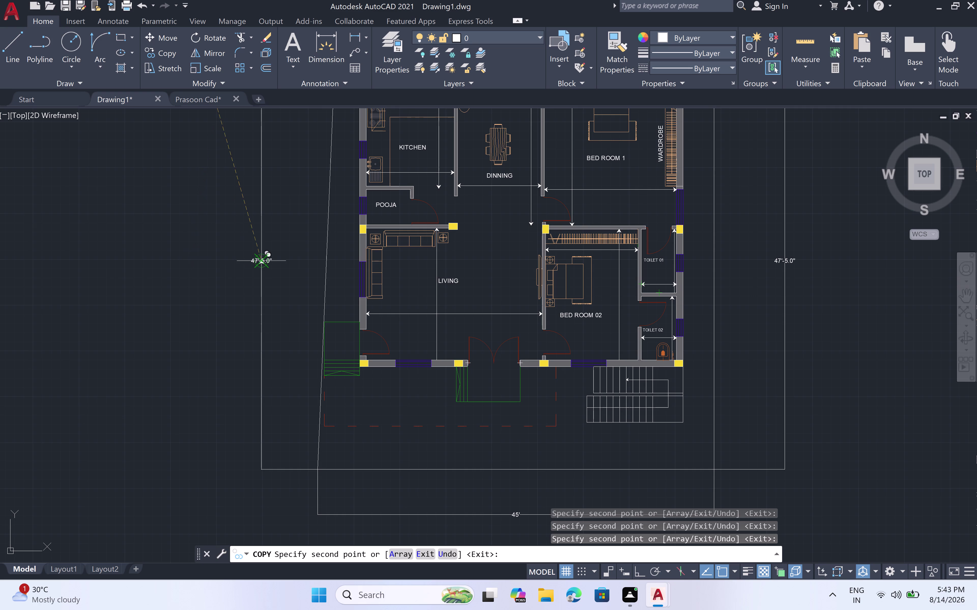
key(Escape)
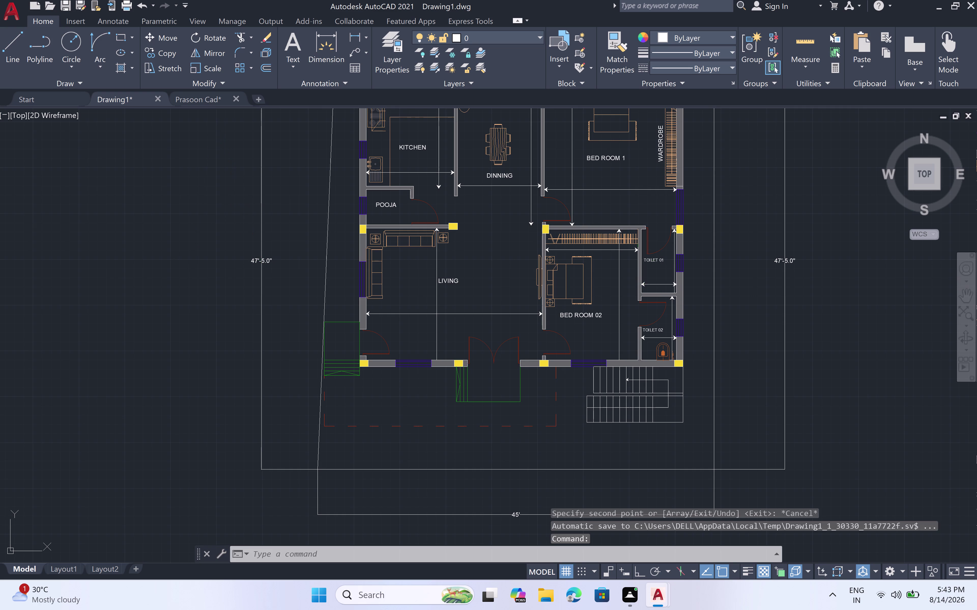
Select the top marker and copy it with CO from its base point.
scroll(down, 3)
scroll(up, 3)
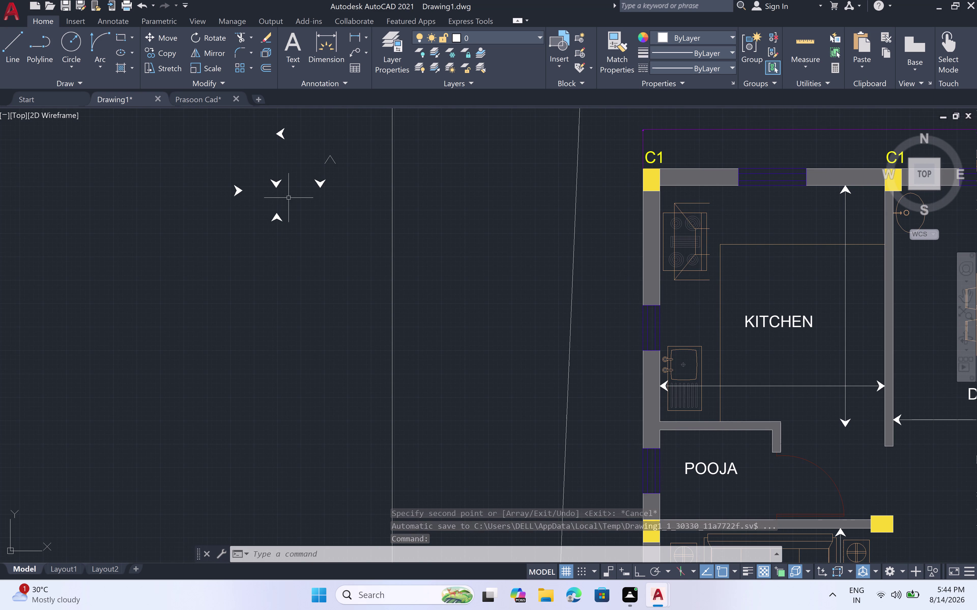
click(292, 173)
click(259, 192)
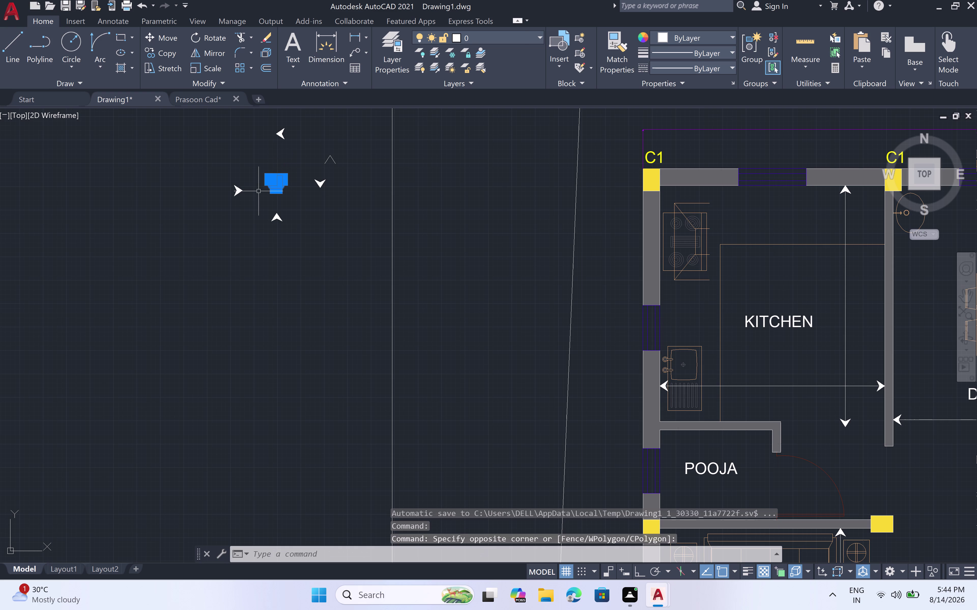
text(CO)
key(space)
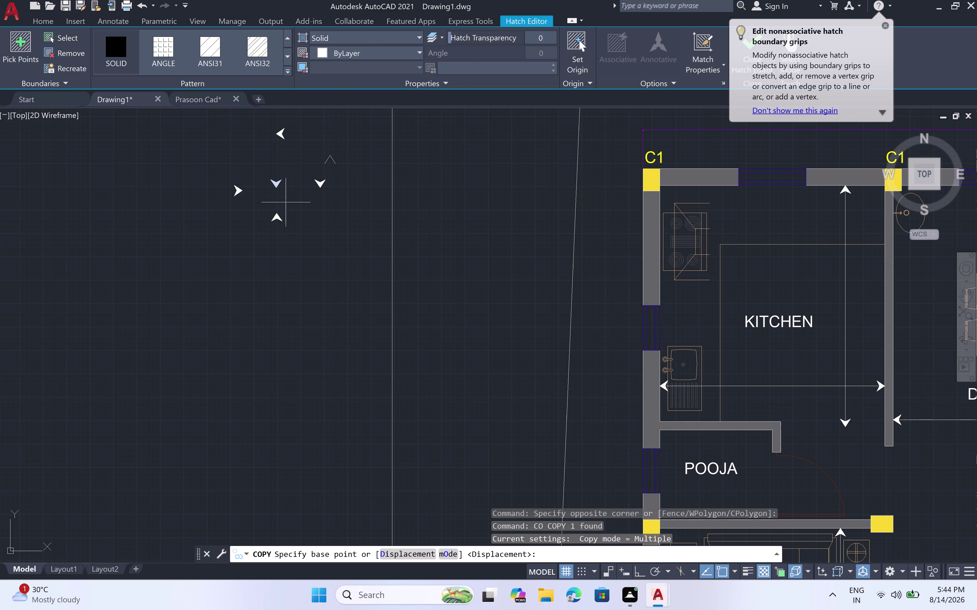
scroll(up, 3)
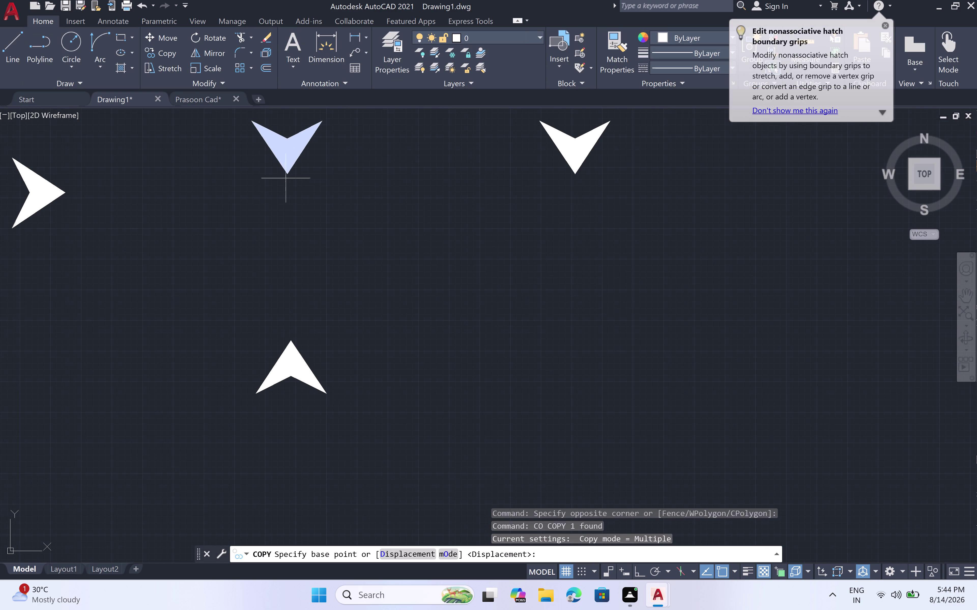
click(287, 175)
Place copies on the living room's bottom wall and near the Toilet 02 wall junction.
scroll(down, 3)
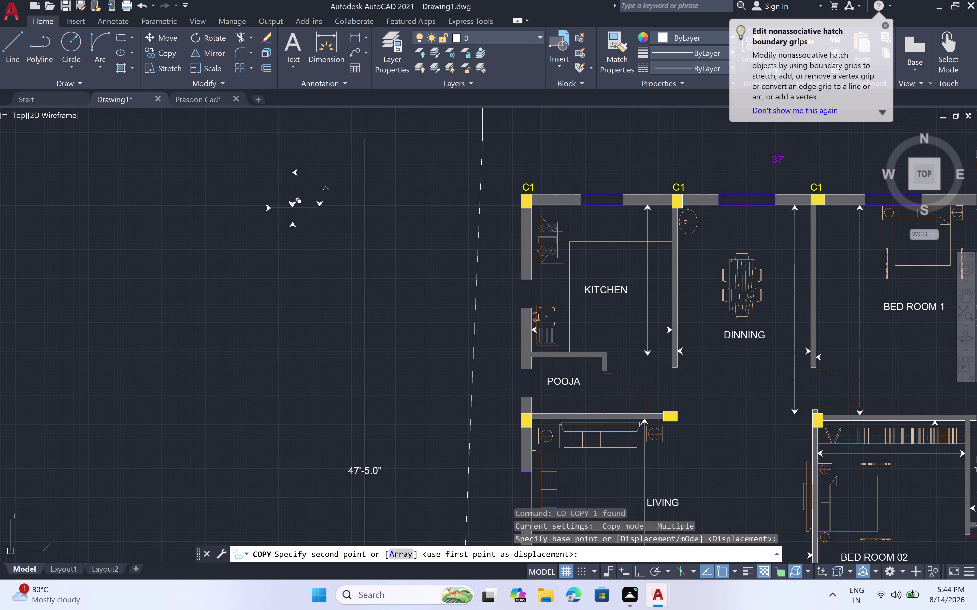
scroll(down, 3)
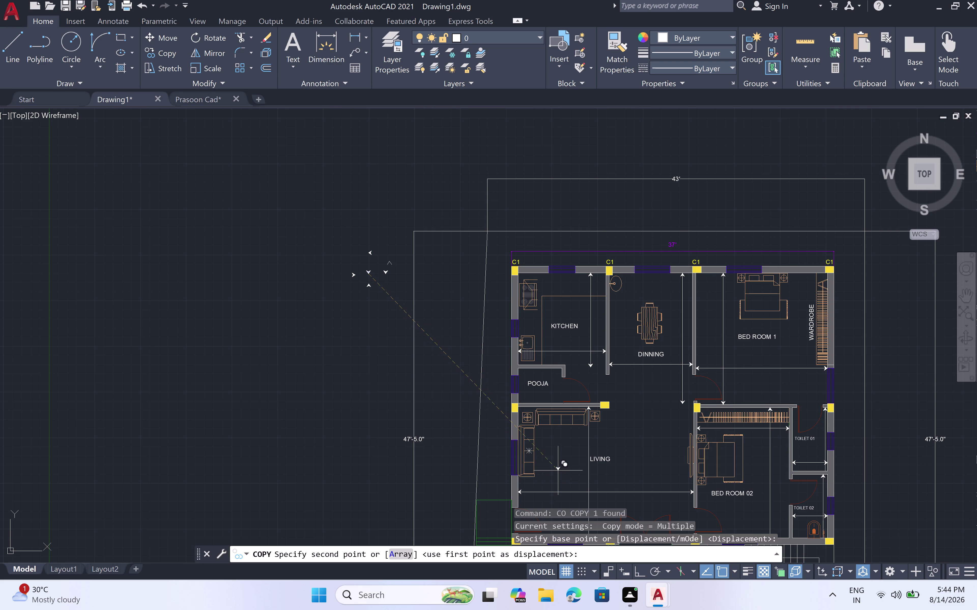
middle_drag(559, 467, 523, 414)
middle_drag(440, 292, 435, 282)
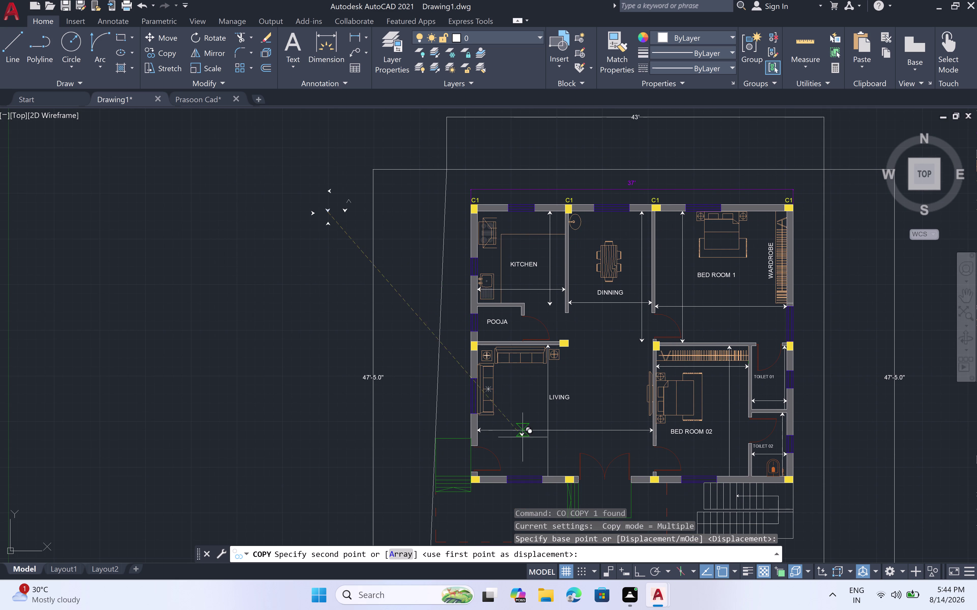
scroll(up, 3)
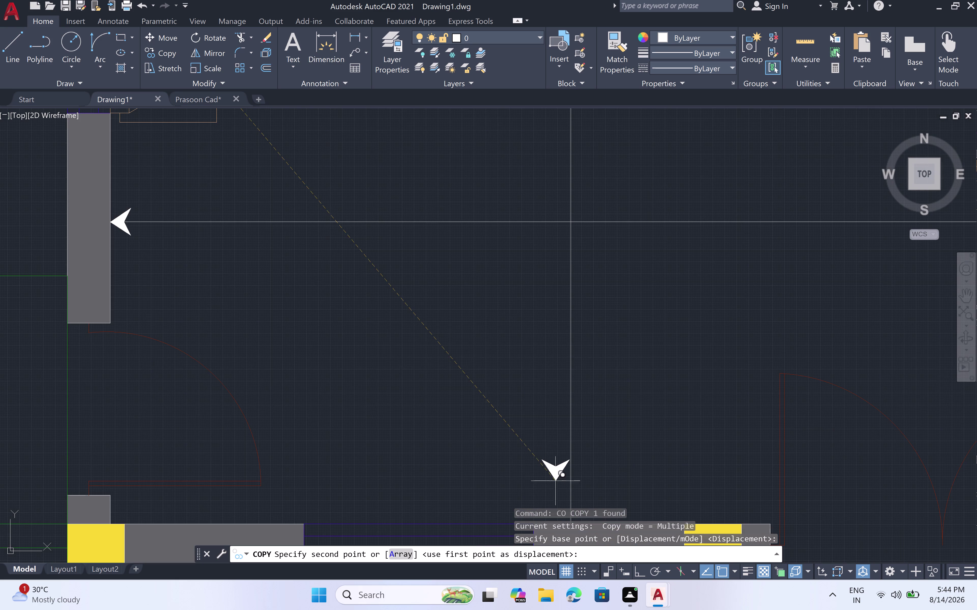
scroll(down, 3)
middle_drag(570, 460, 546, 315)
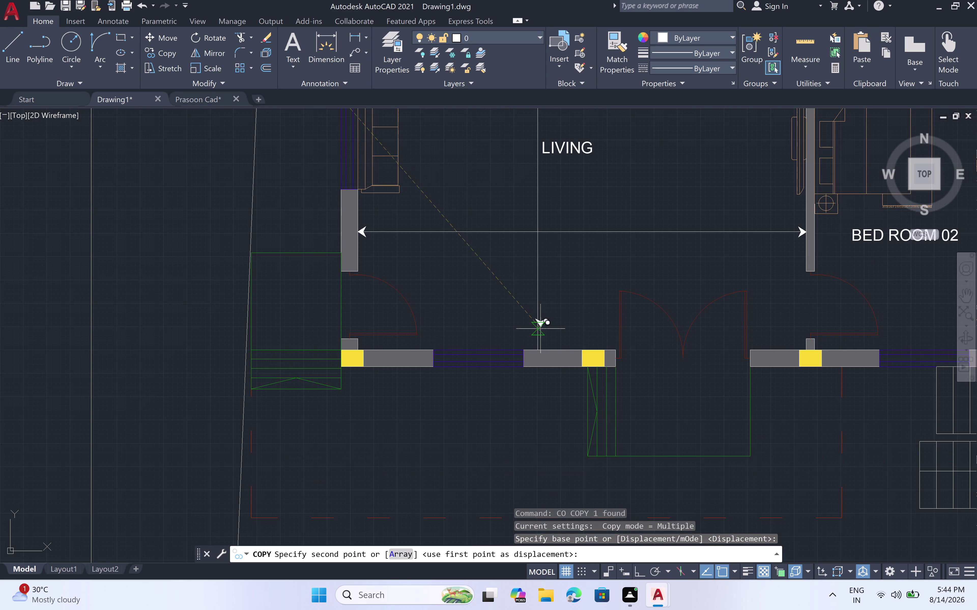
scroll(up, 3)
click(536, 400)
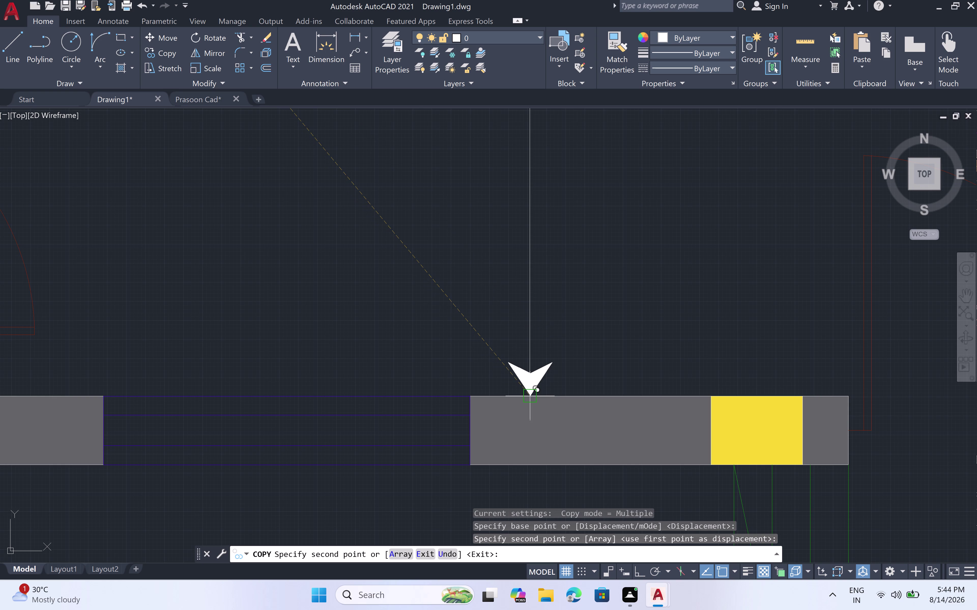
scroll(down, 3)
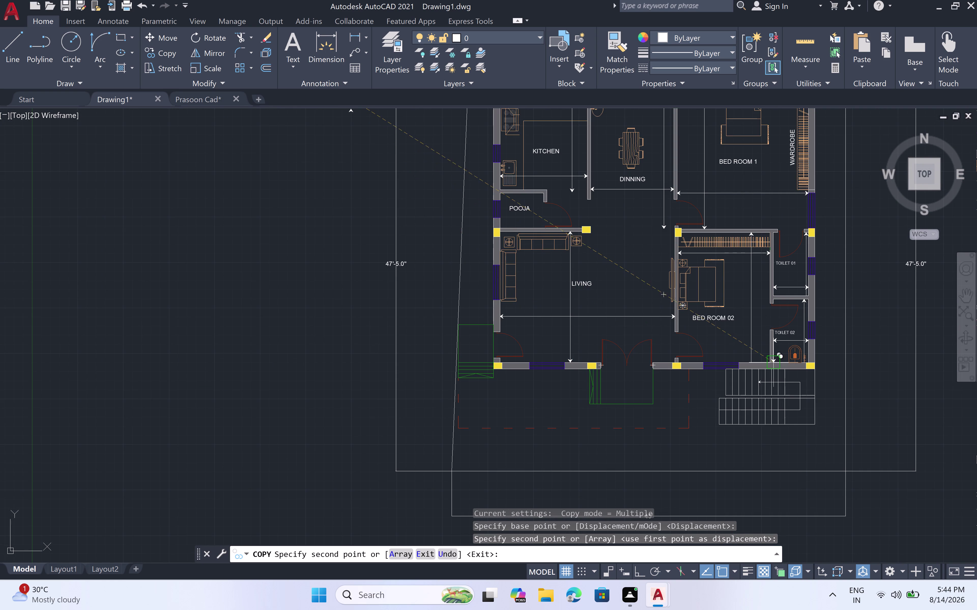
scroll(up, 3)
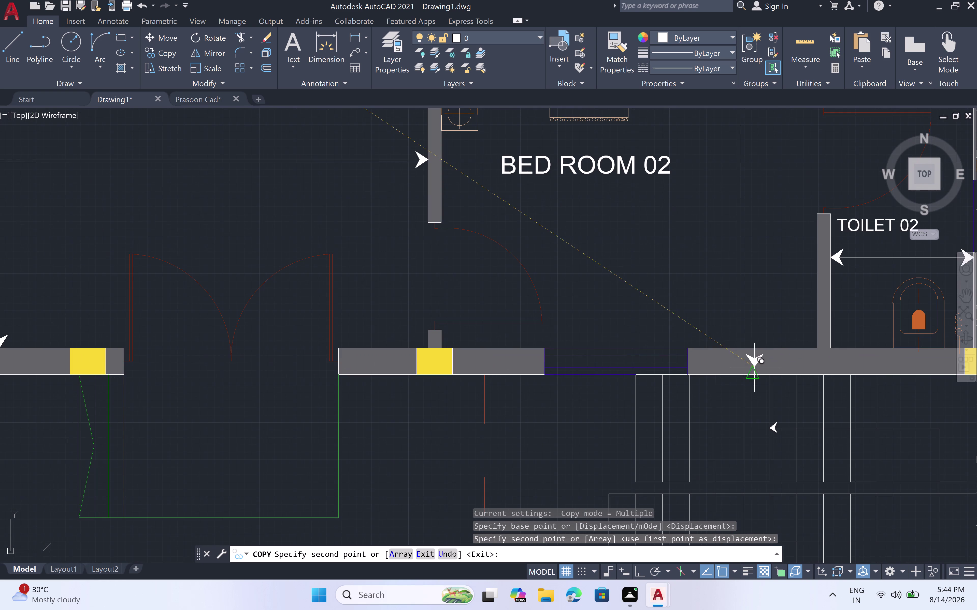
click(736, 350)
Place copies at Toilet 02's lower wall and where the toilet walls meet, then end copying.
scroll(down, 3)
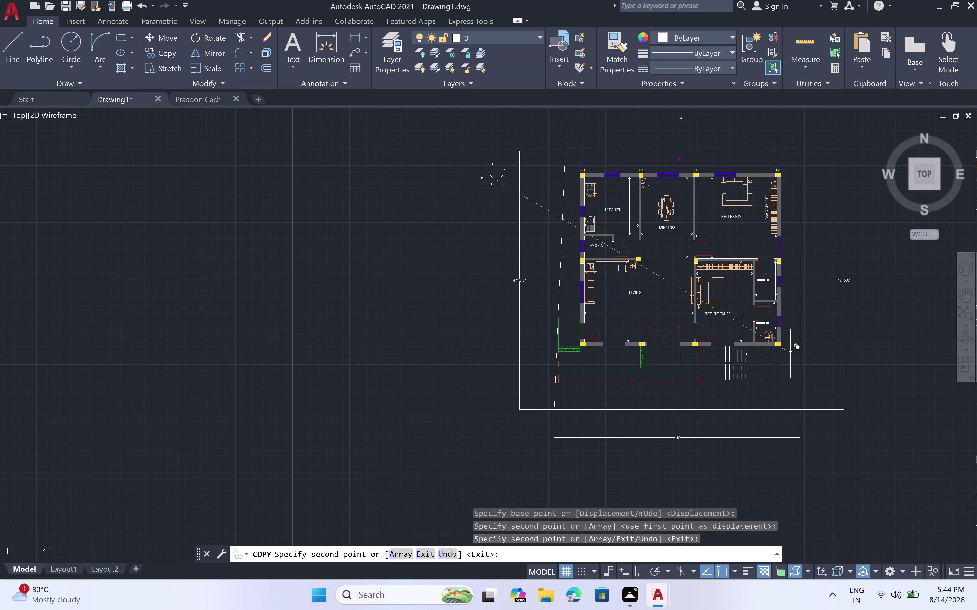
scroll(up, 3)
scroll(up, 3)
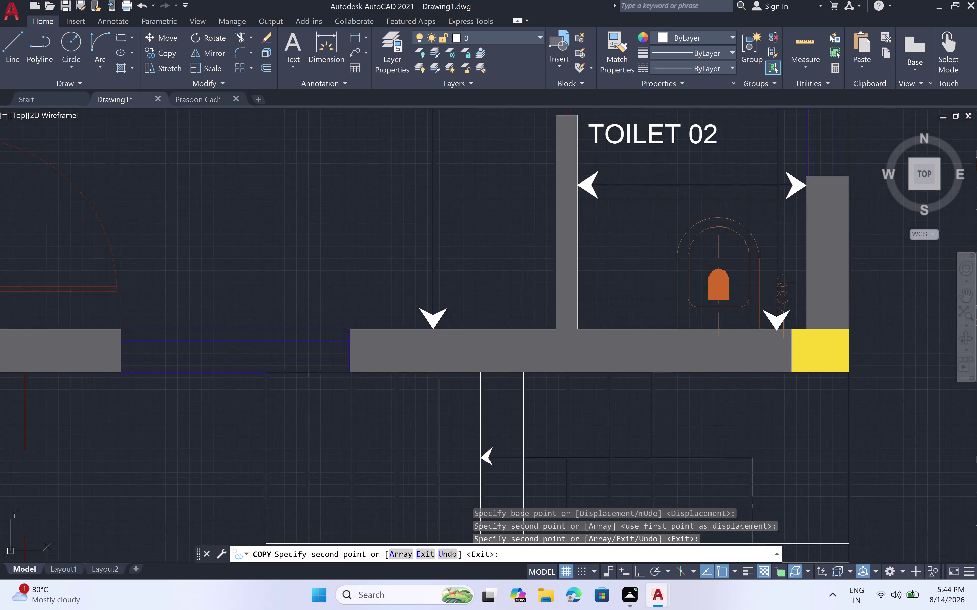
scroll(up, 3)
click(778, 325)
scroll(down, 3)
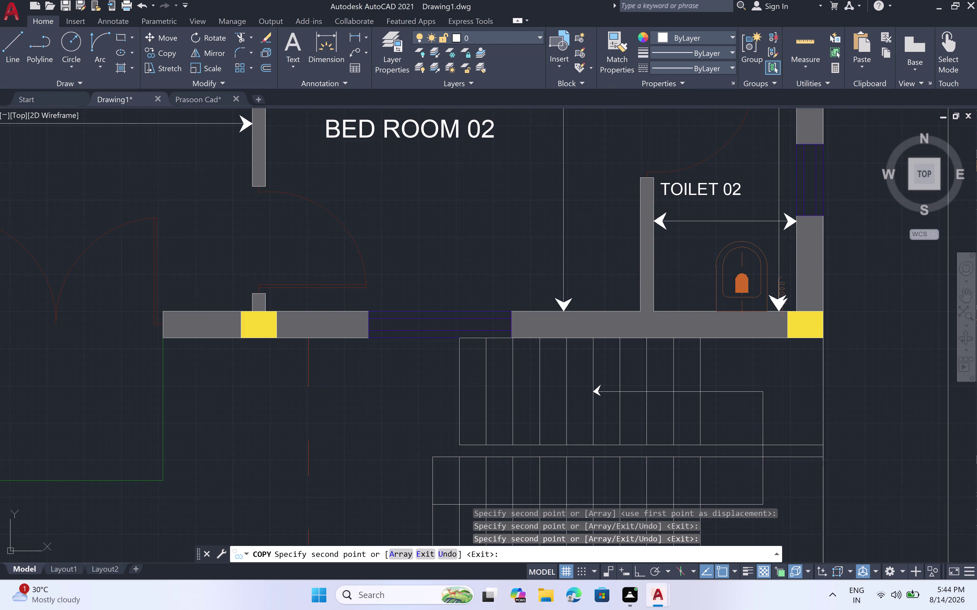
scroll(down, 3)
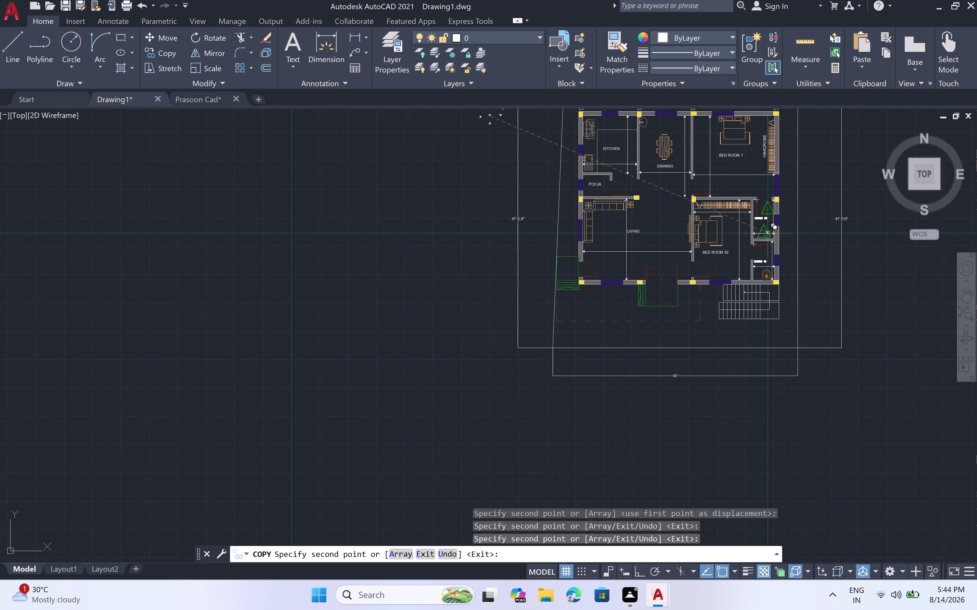
scroll(up, 3)
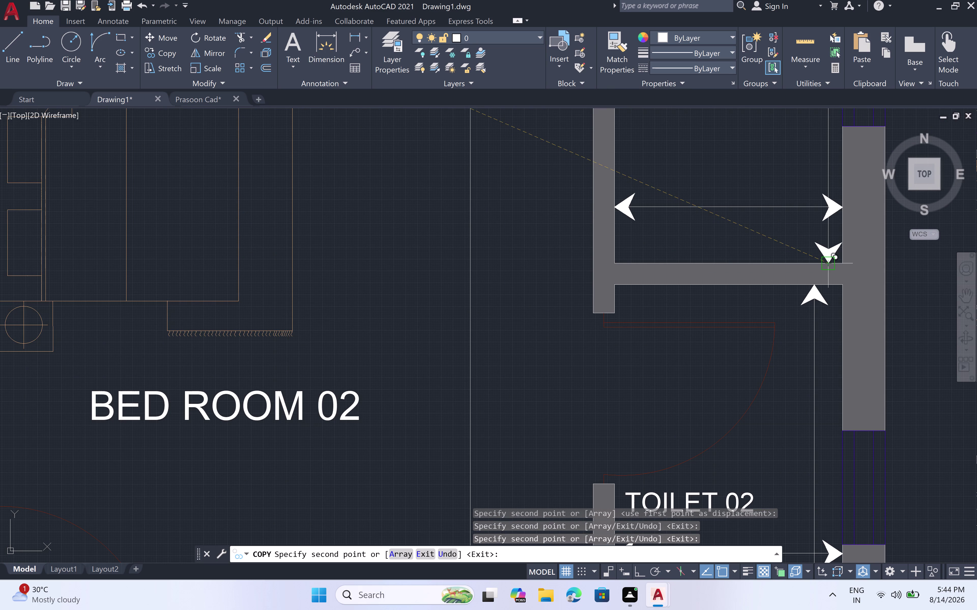
click(825, 262)
key(Escape)
scroll(down, 3)
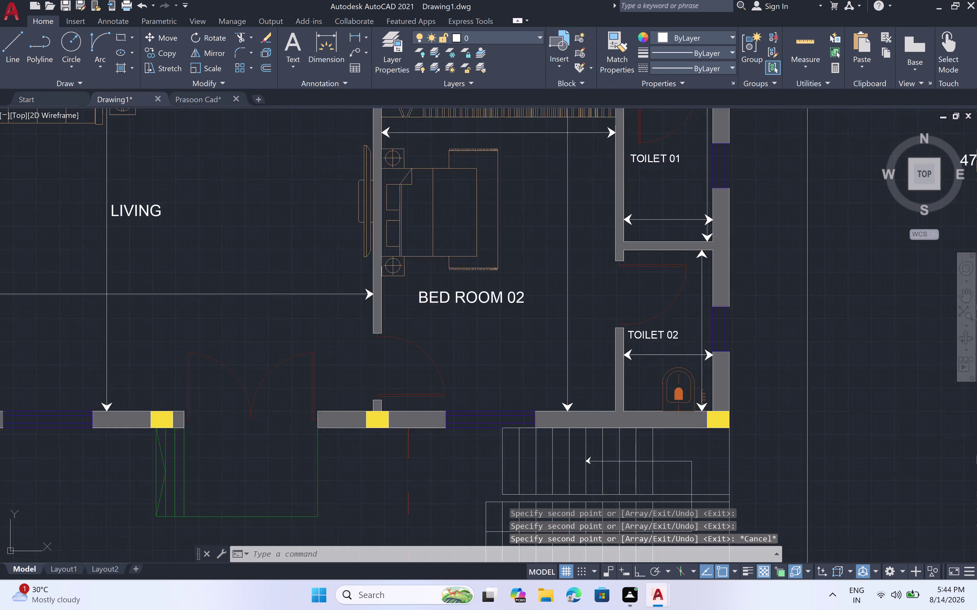
scroll(down, 3)
Zoom to the whole plan and erase the seven leftover objects outside it.
scroll(down, 3)
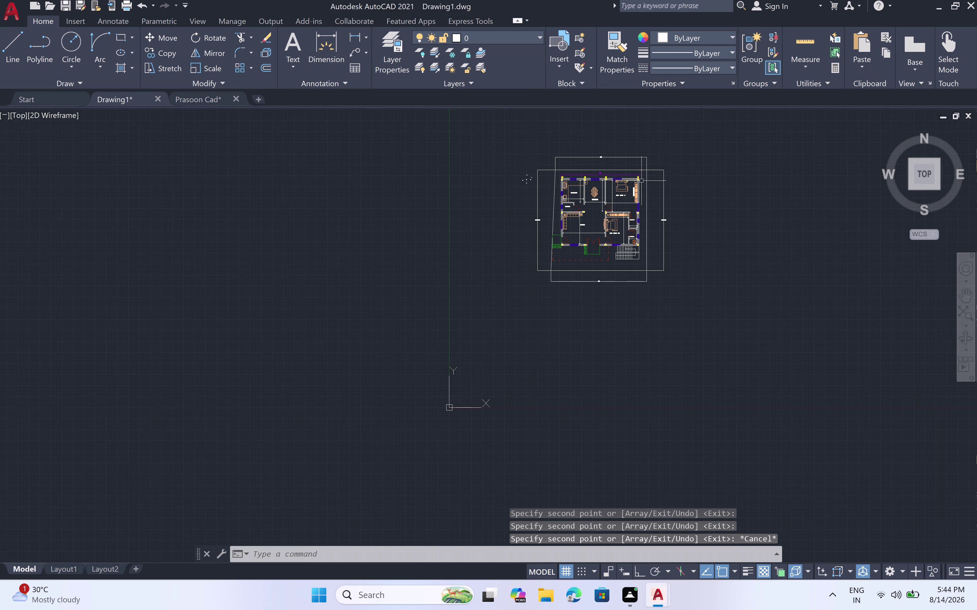
scroll(up, 3)
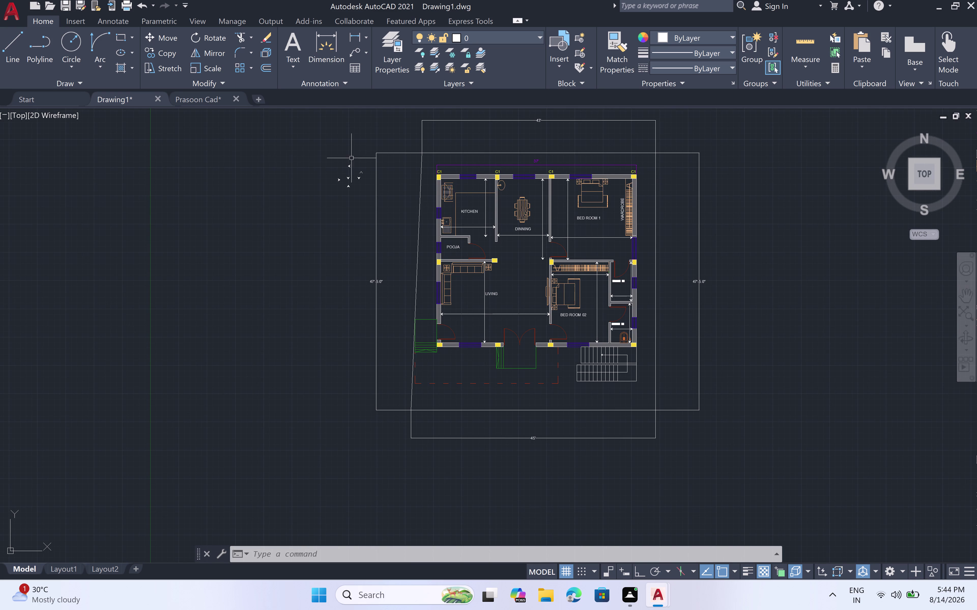
double_click(369, 156)
click(326, 197)
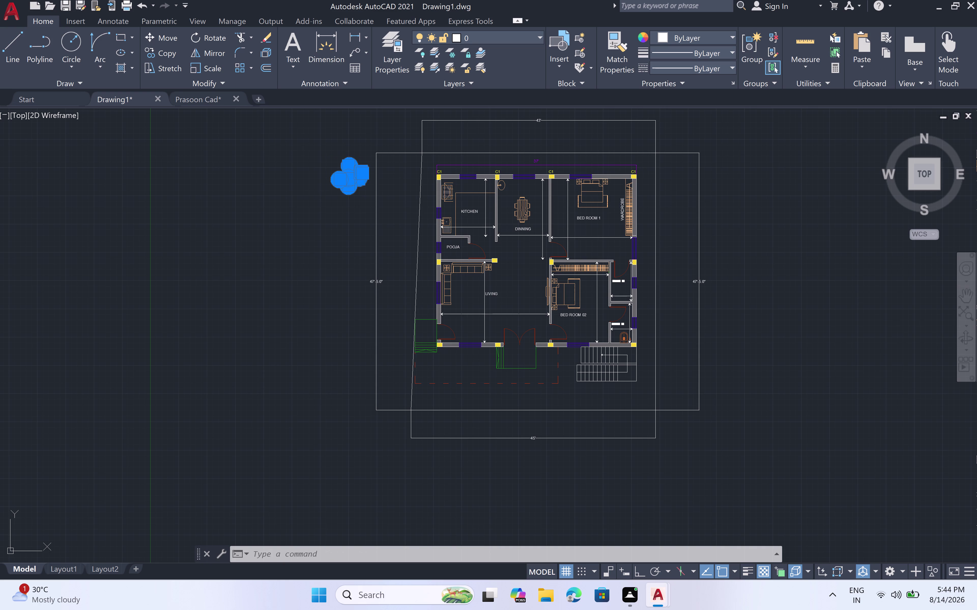
key(Delete)
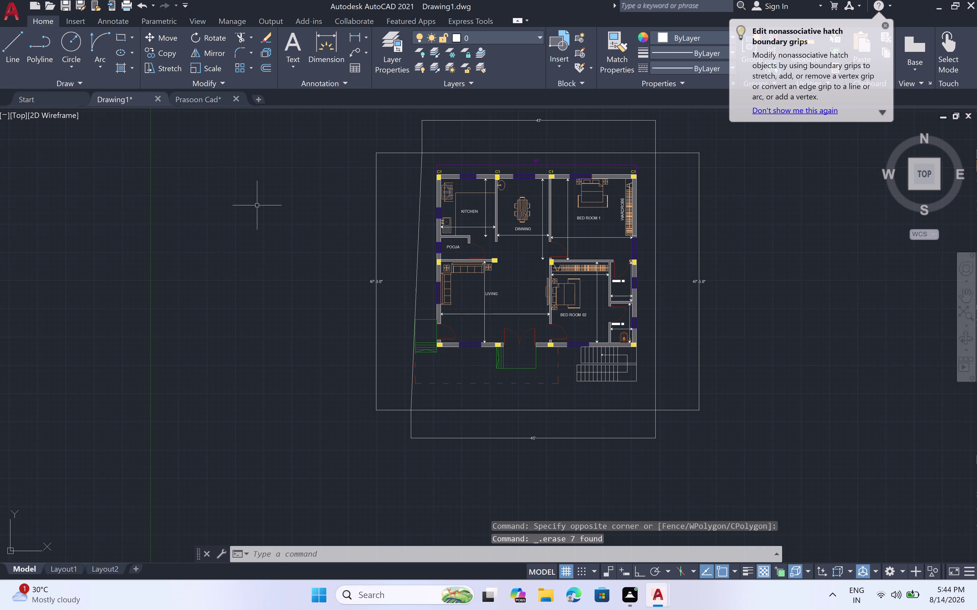
scroll(down, 3)
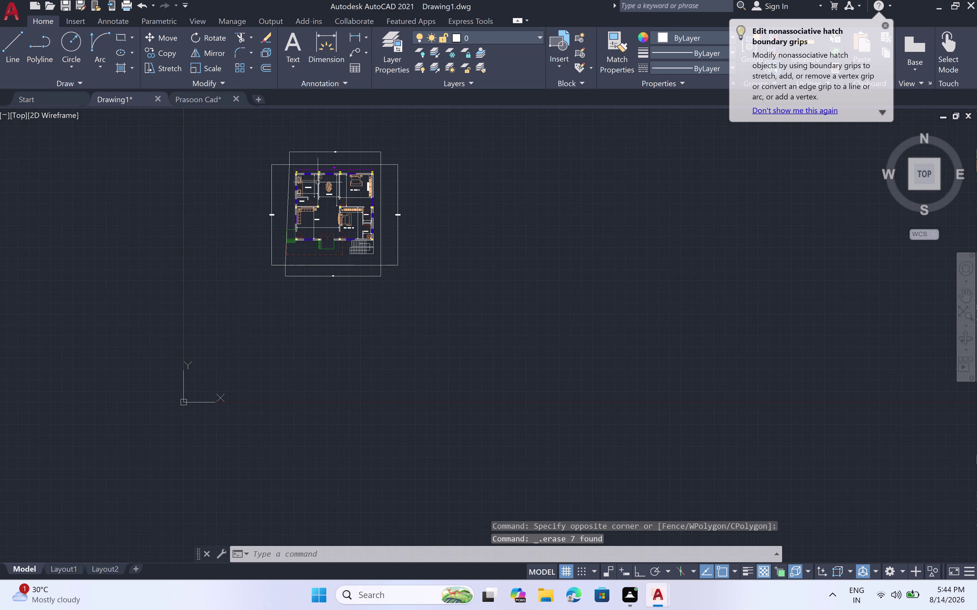
scroll(up, 3)
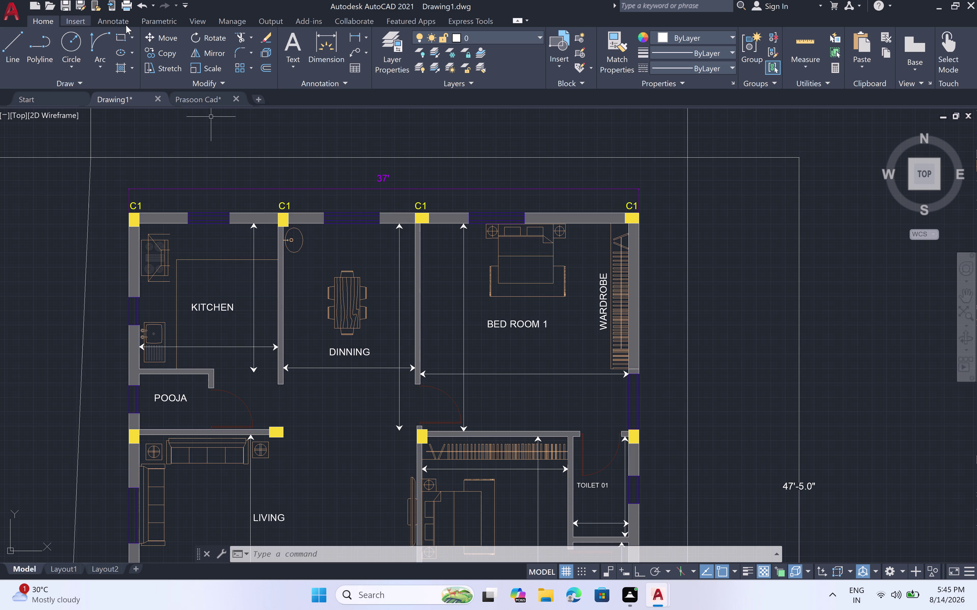
scroll(down, 3)
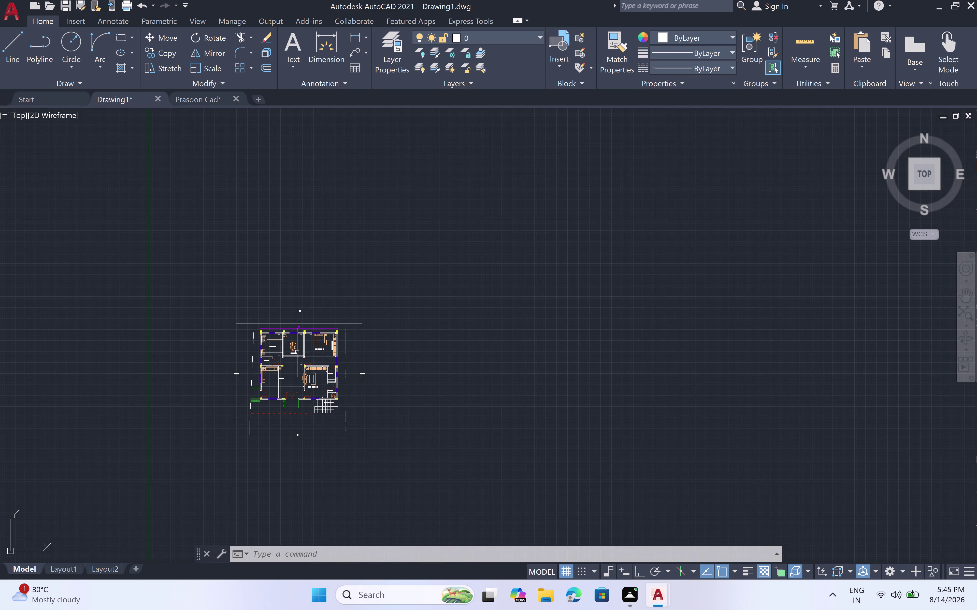
Zoom in and place a multiline text label 'WASH BASIN' beside the basin.
scroll(up, 3)
scroll(up, 3)
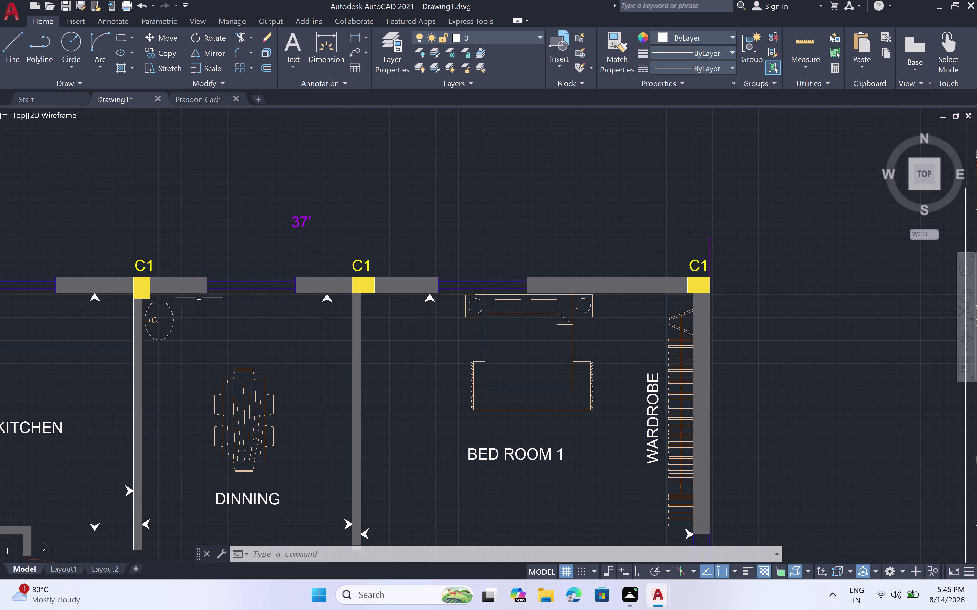
text(M)
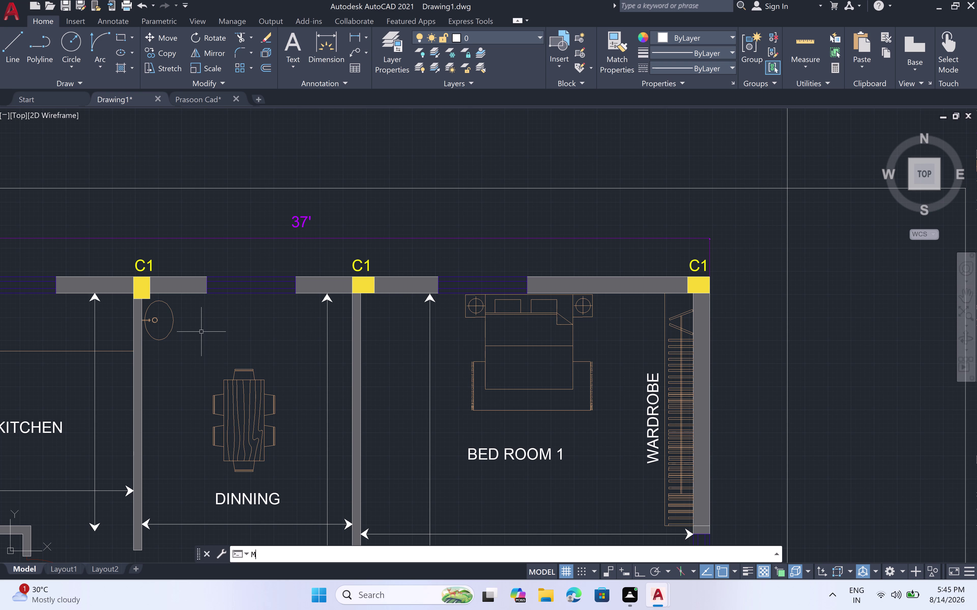
text(T)
key(space)
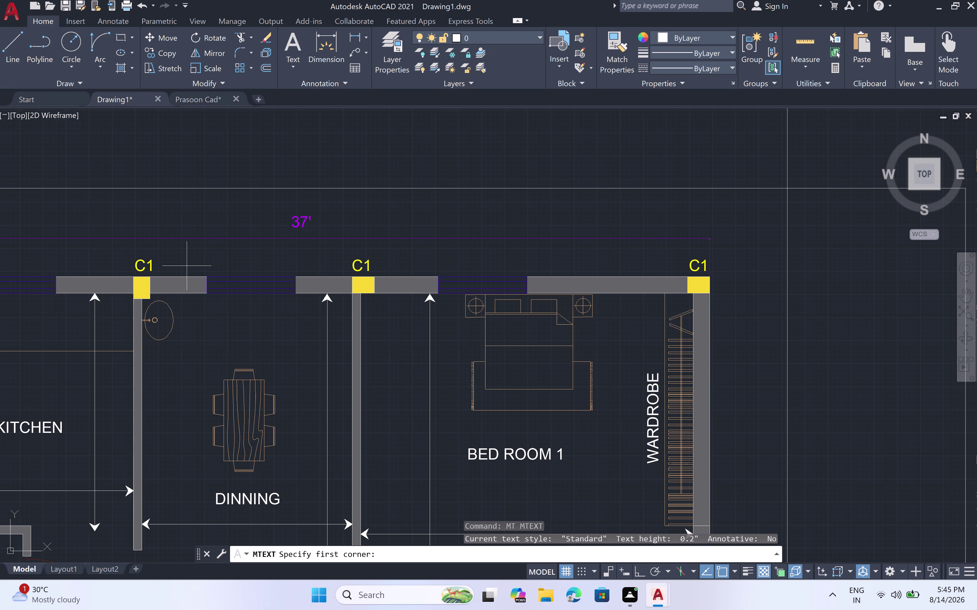
click(185, 310)
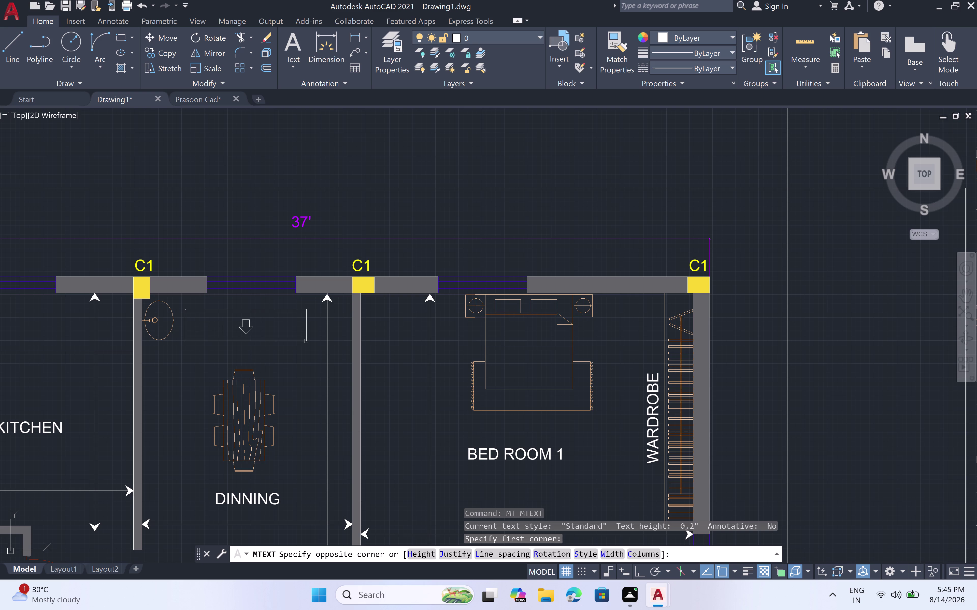
click(299, 334)
text(W)
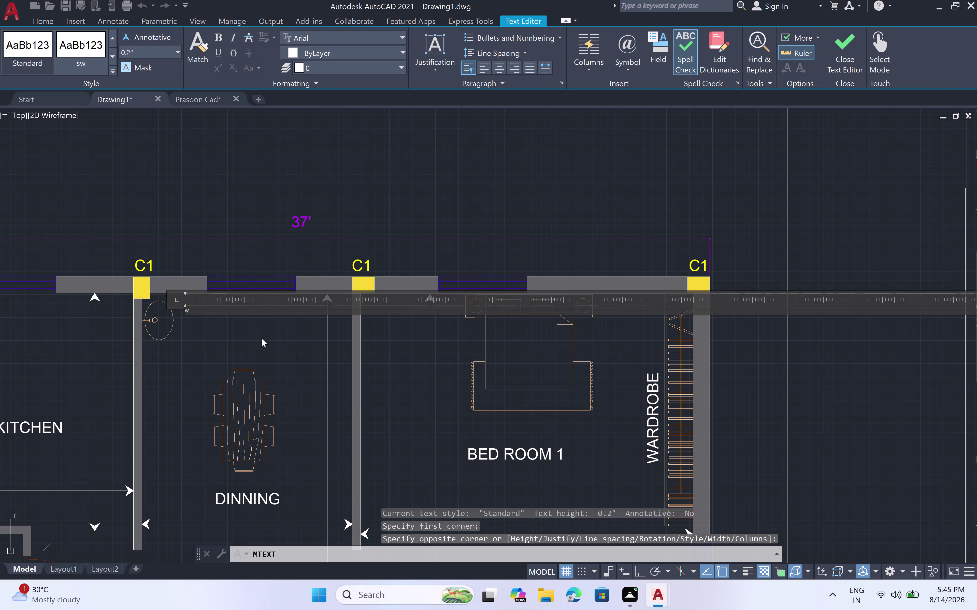
text(ASH)
key(space)
text(BA)
text(SIN)
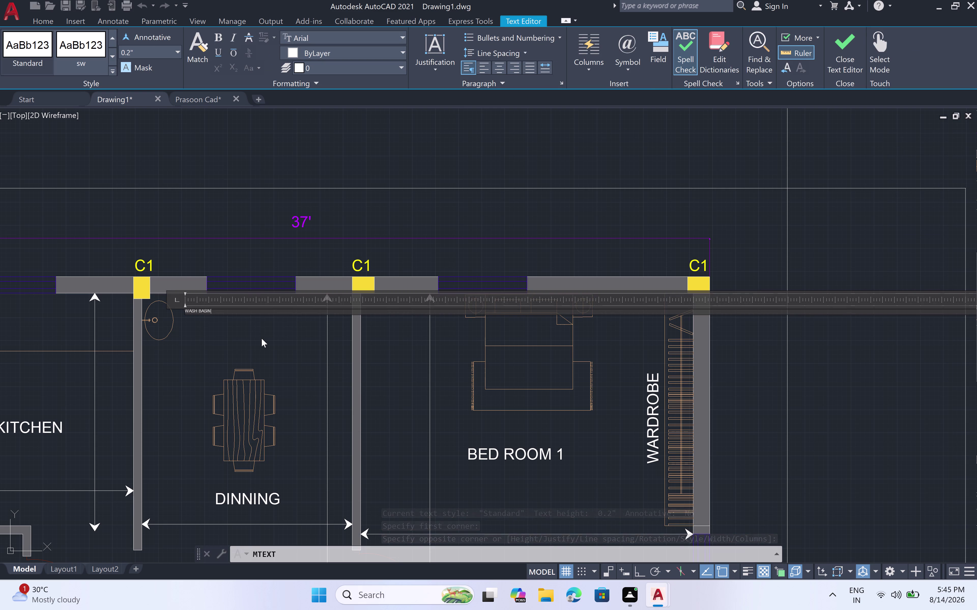
key(space)
click(224, 336)
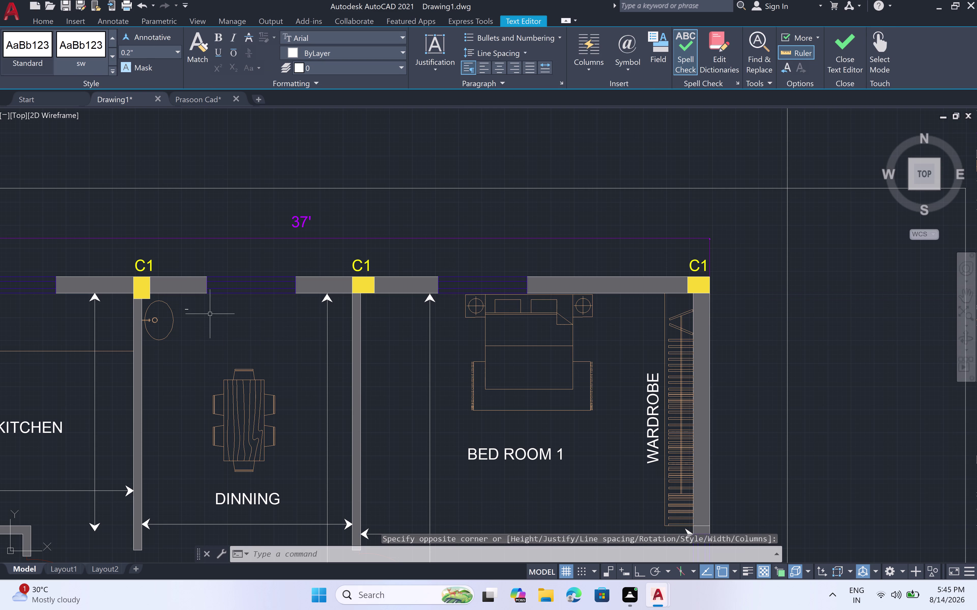
Reopen the WASH BASIN label for editing, exit, and select it.
double_click(187, 309)
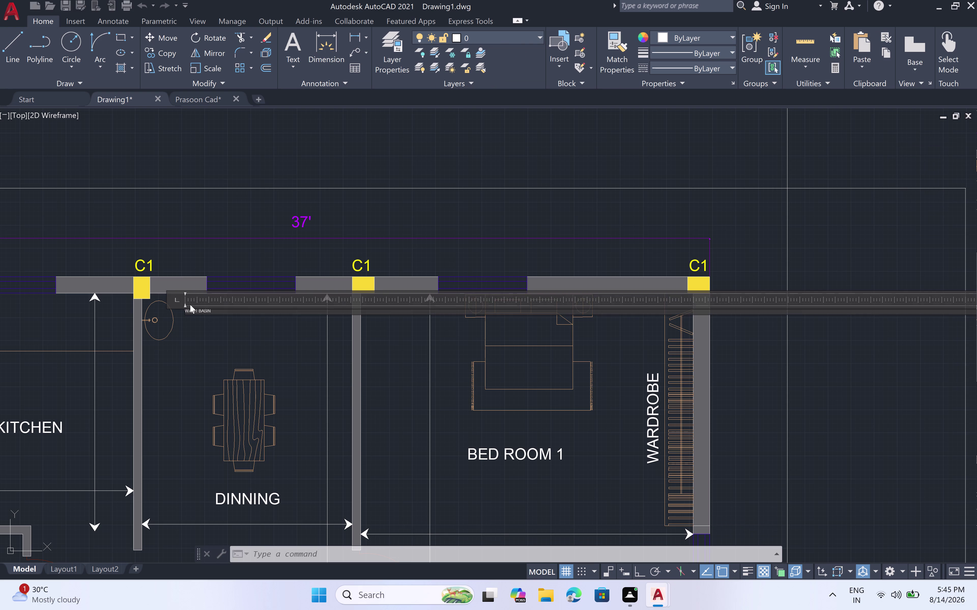
key(Escape)
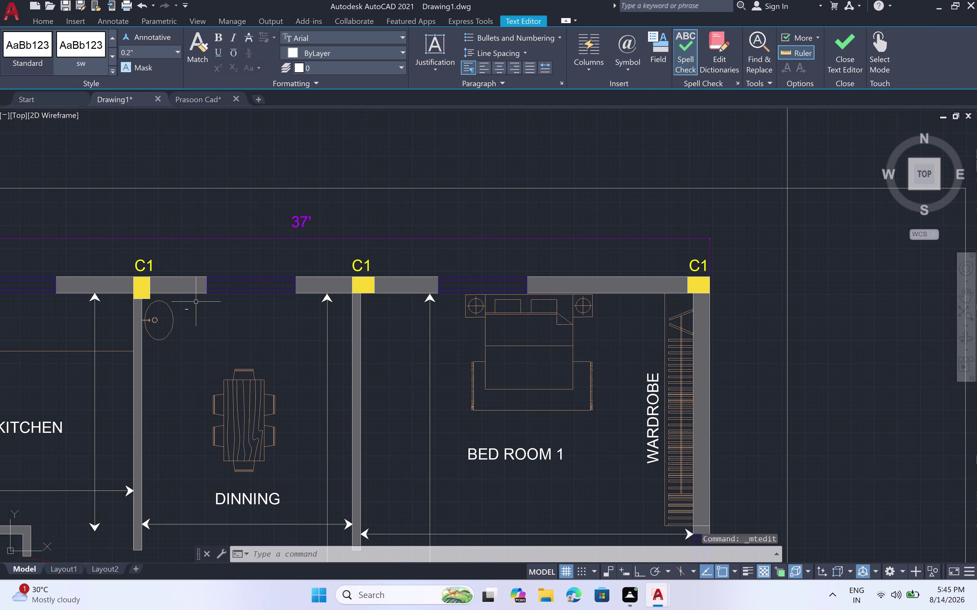
click(187, 310)
Set the WASH BASIN label's text height to 4" in the Properties palette.
right_click(187, 308)
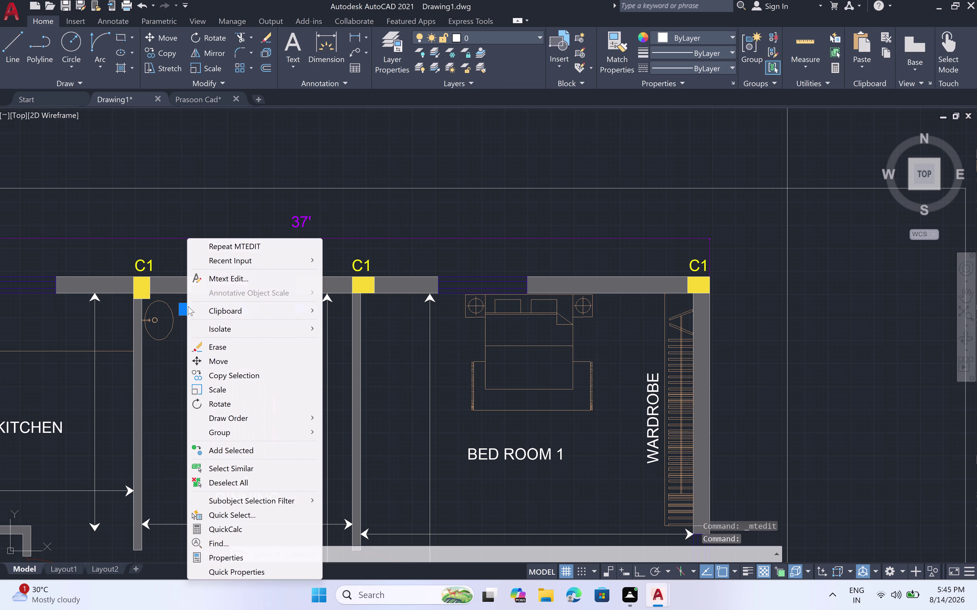
click(210, 559)
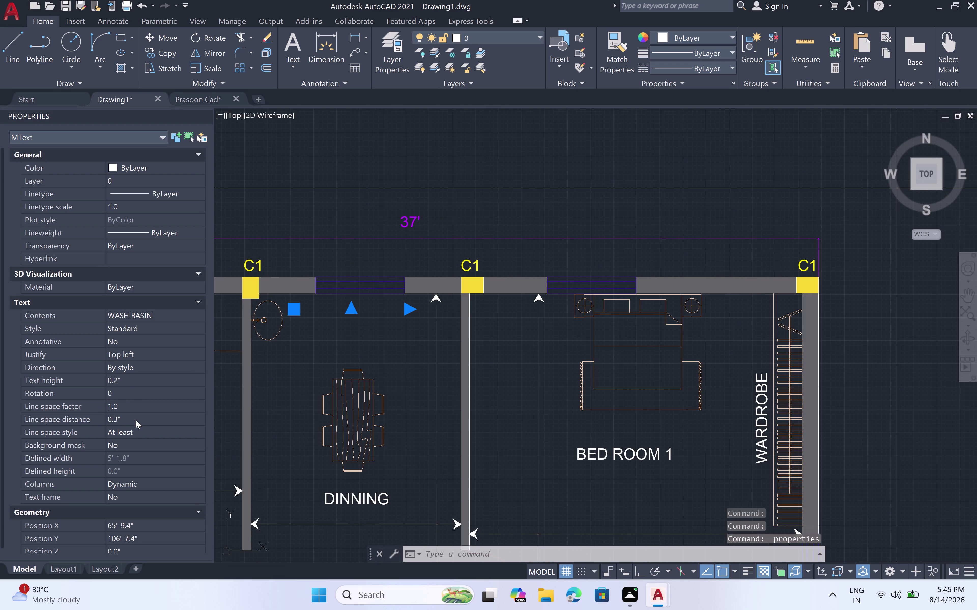
click(123, 382)
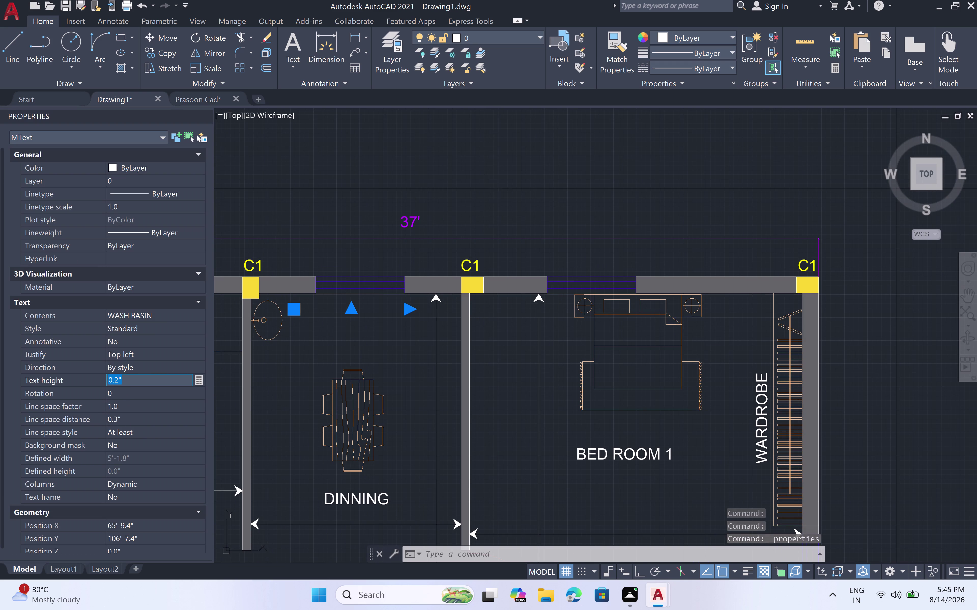
key(BackSpace)
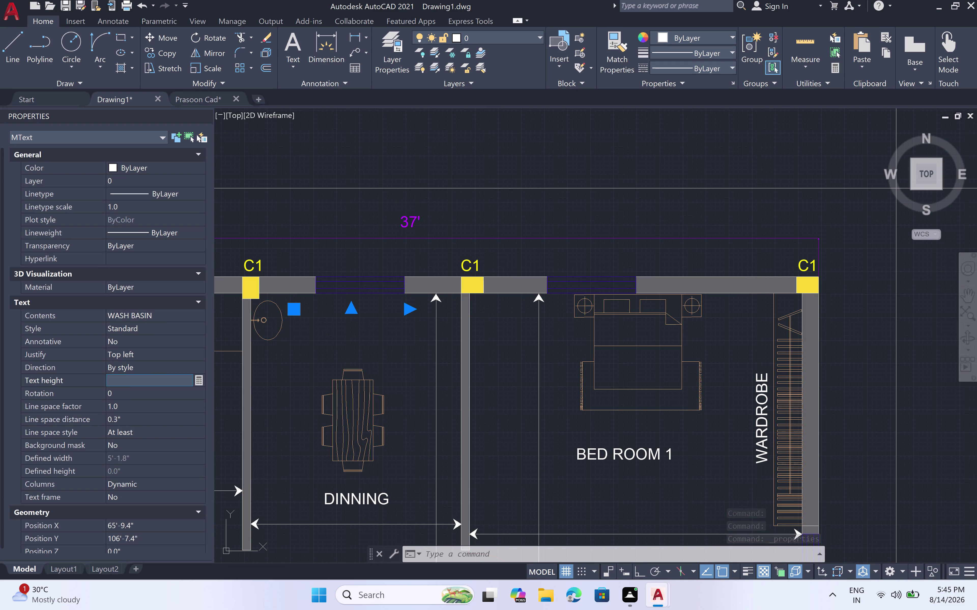
key(4)
key(shift+quotedbl)
key(space)
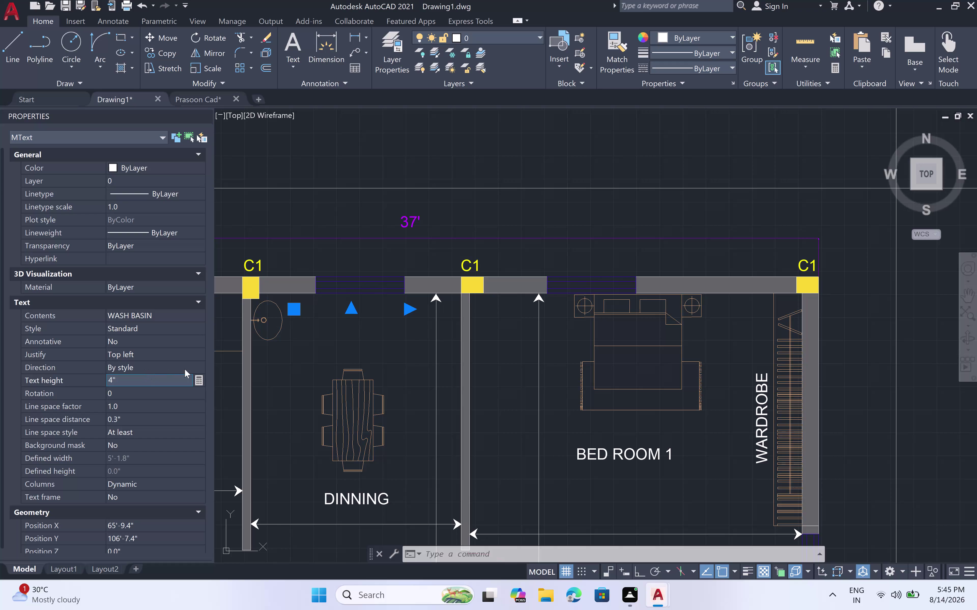
click(285, 362)
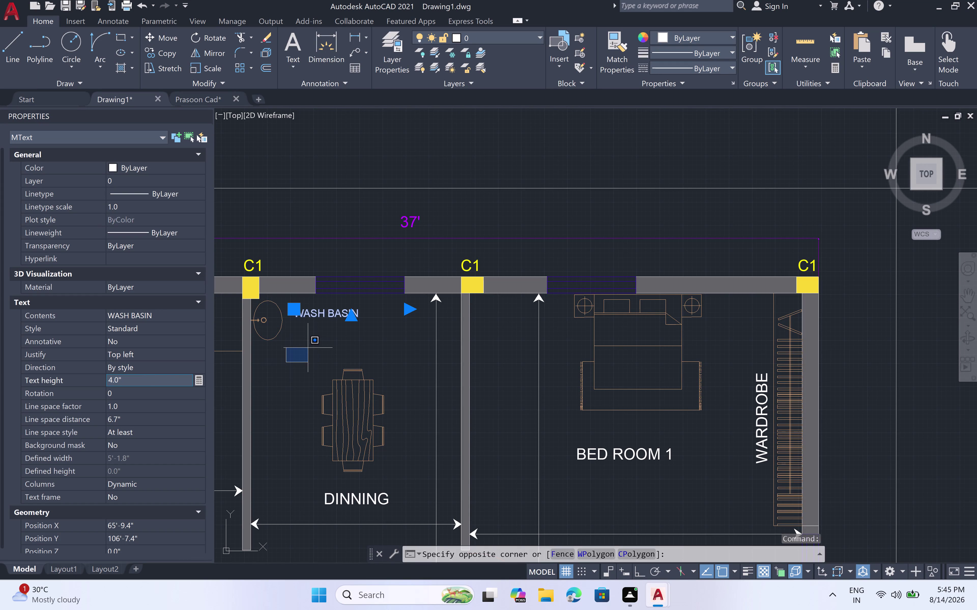
Clear the selection, window-select the WASH BASIN label again, and start Rotate.
key(Escape)
key(Escape)
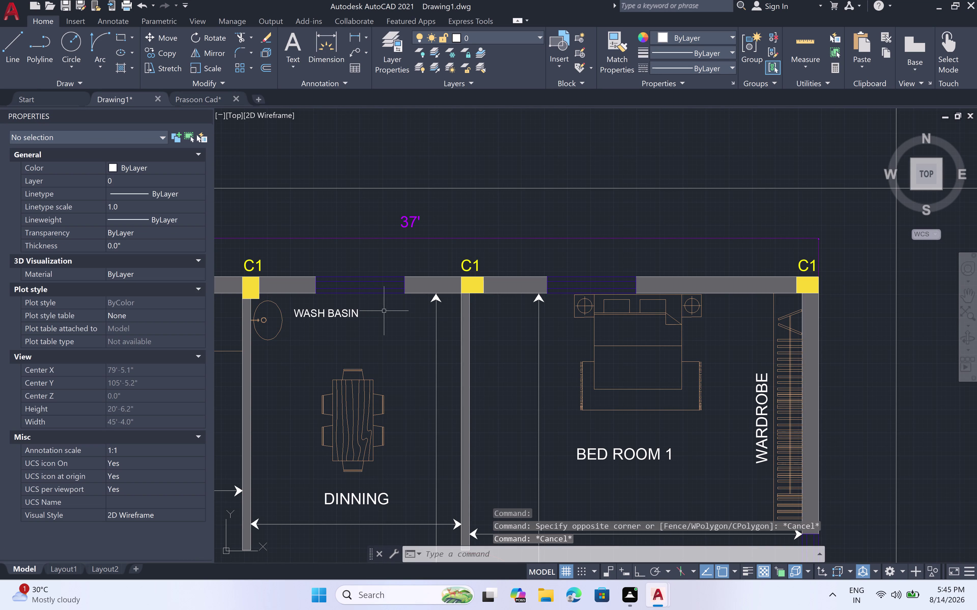
click(364, 305)
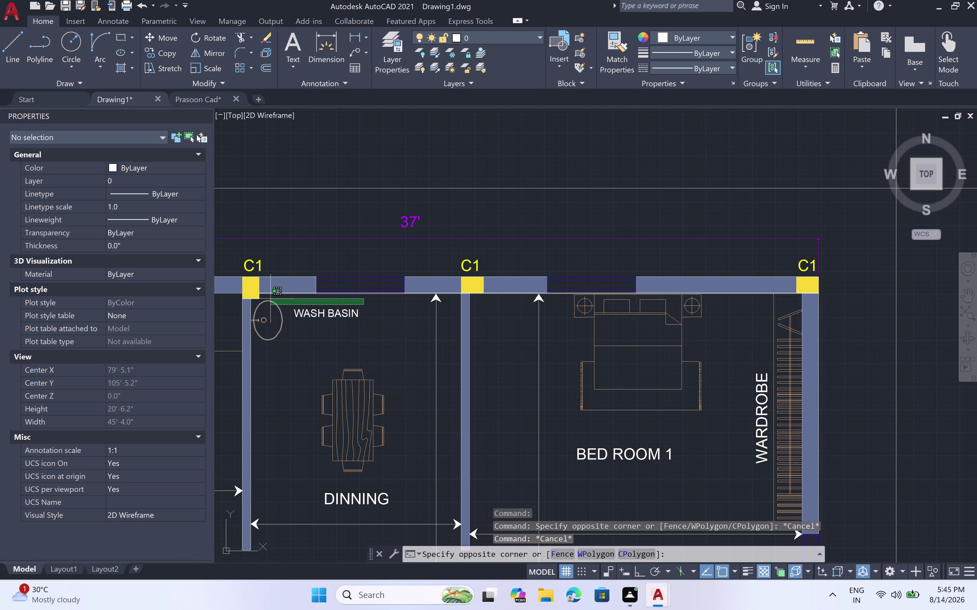
click(287, 325)
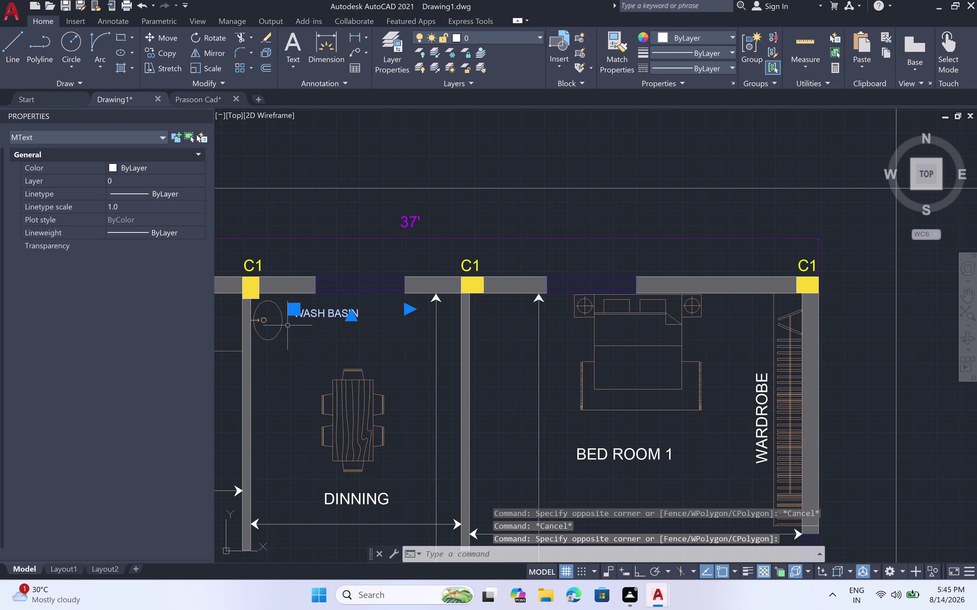
click(211, 38)
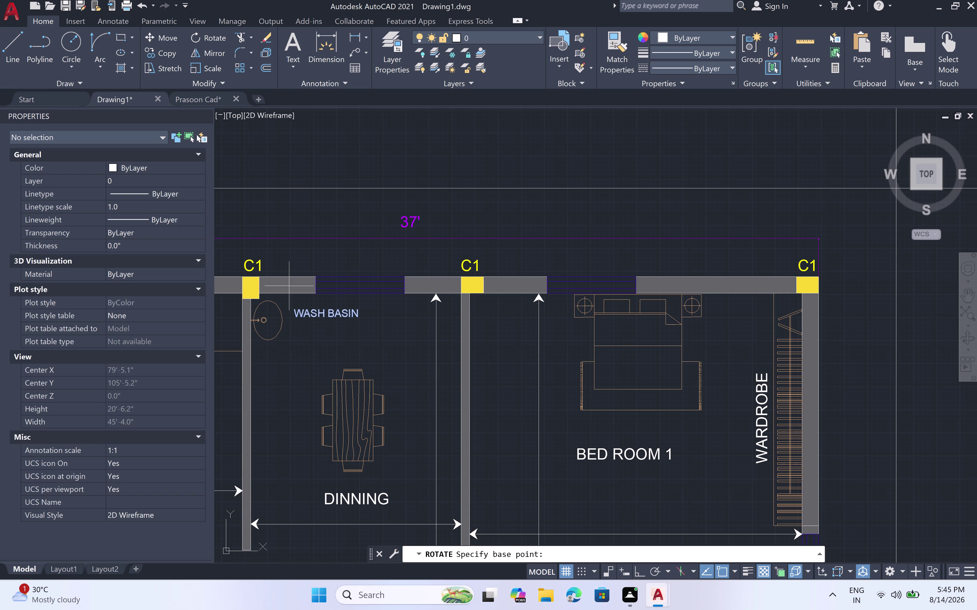
Rotate the WASH BASIN label 90° so it reads vertically.
click(296, 310)
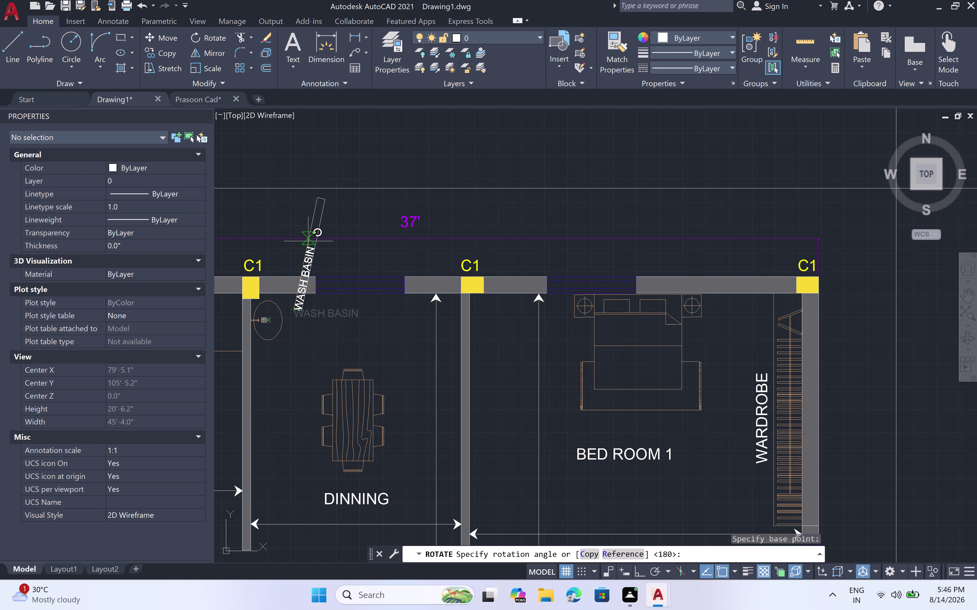
click(296, 226)
key(Escape)
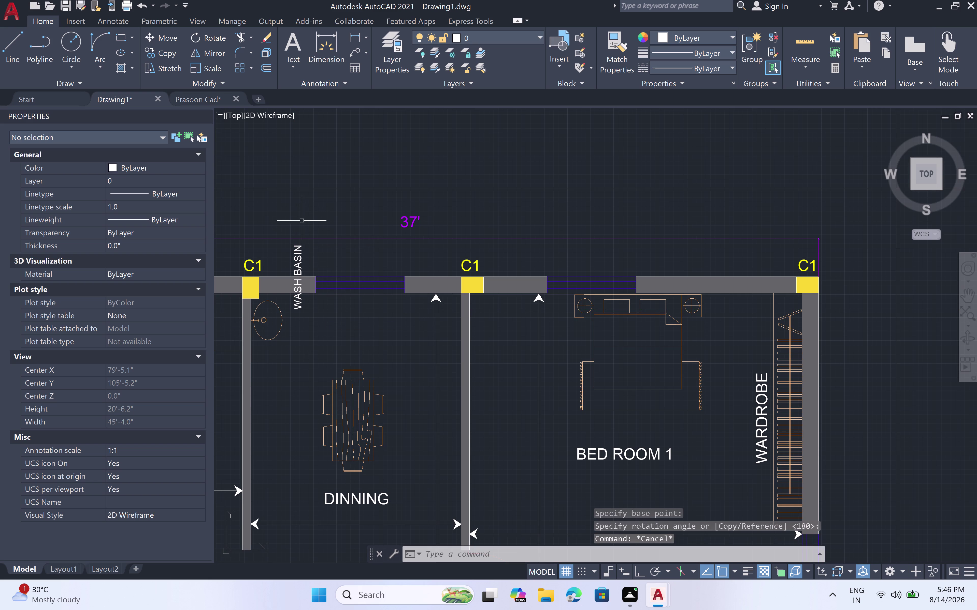
Move the vertical WASH BASIN label down beside the basin symbol.
click(296, 247)
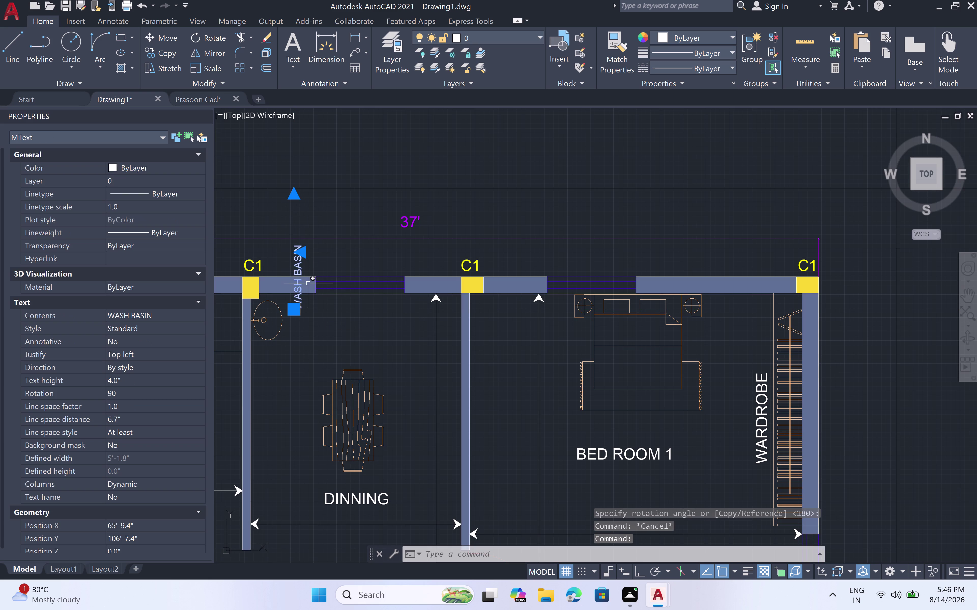
key(m)
key(space)
click(288, 317)
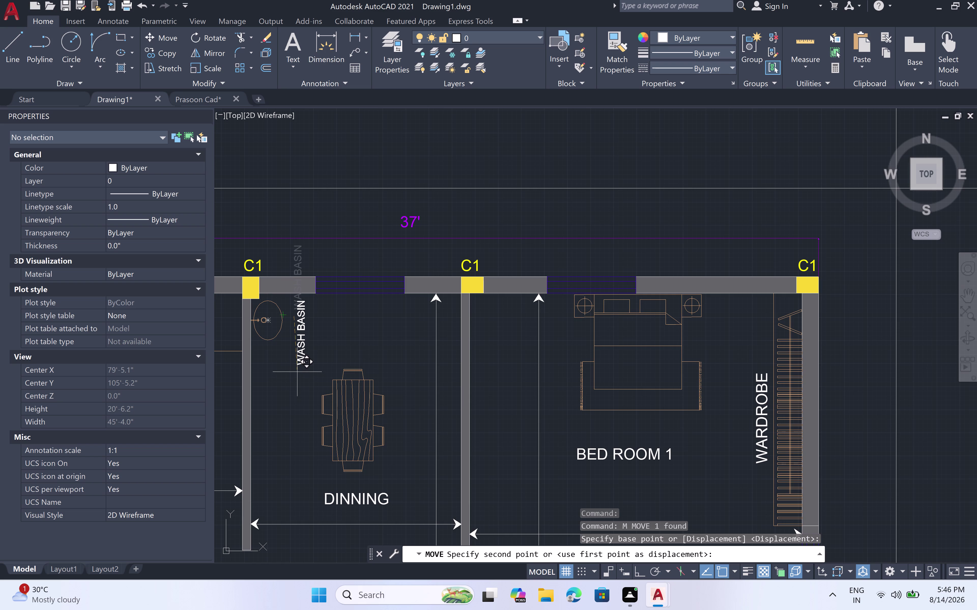
click(297, 372)
key(Escape)
scroll(down, 3)
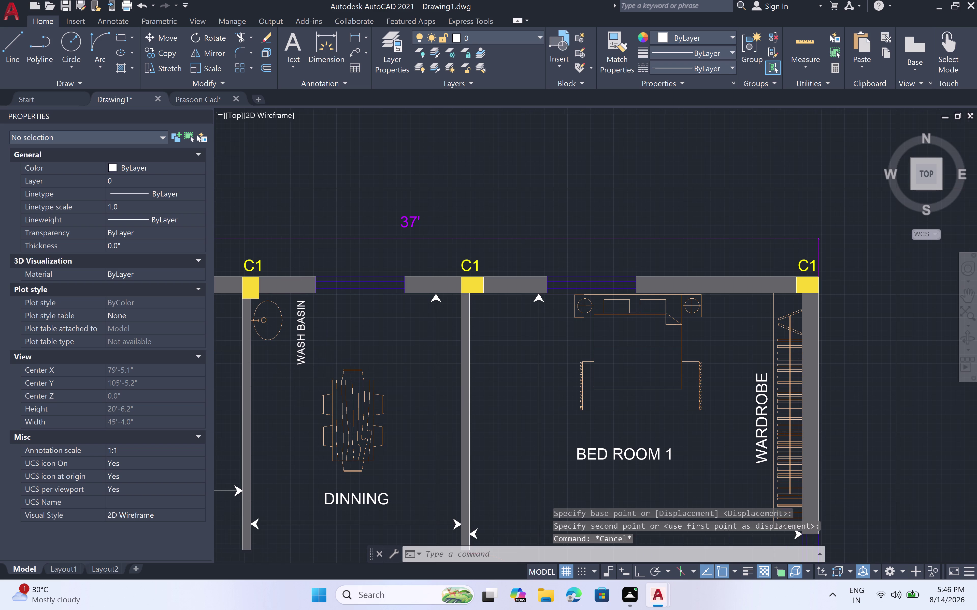
scroll(down, 3)
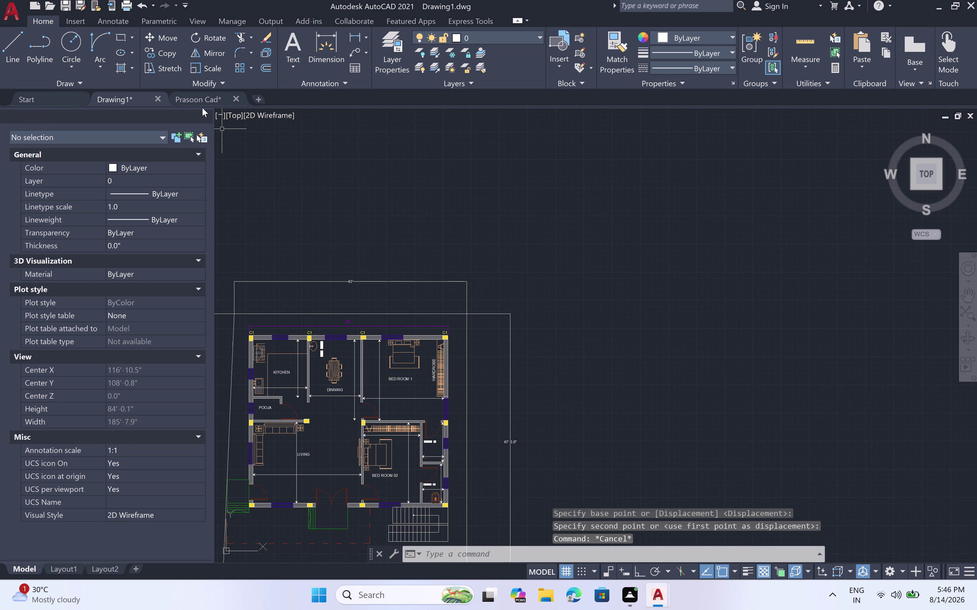
Zoom out to the full plan, then zoom in on the column below POOJA.
double_click(206, 113)
scroll(down, 3)
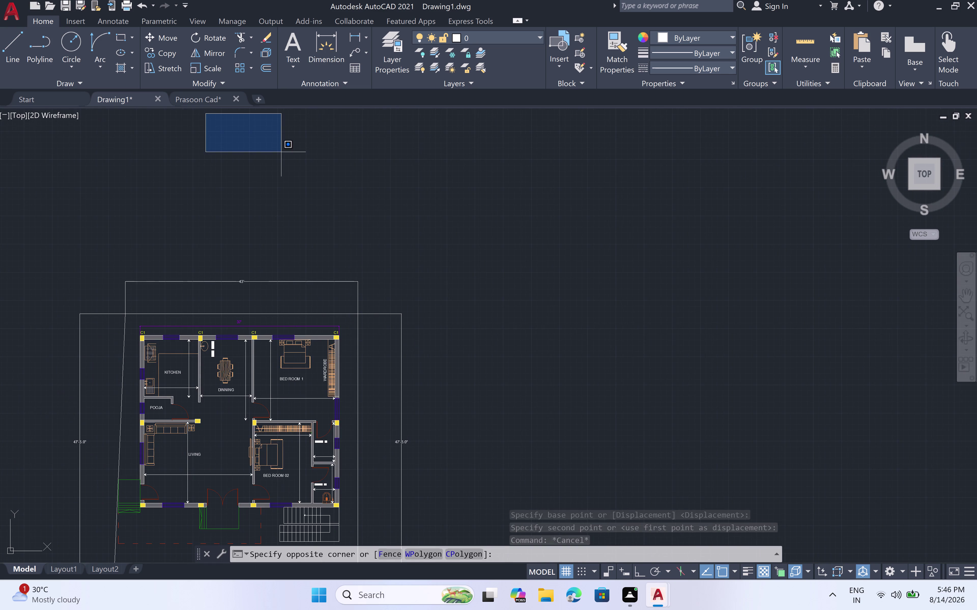
scroll(down, 3)
click(249, 177)
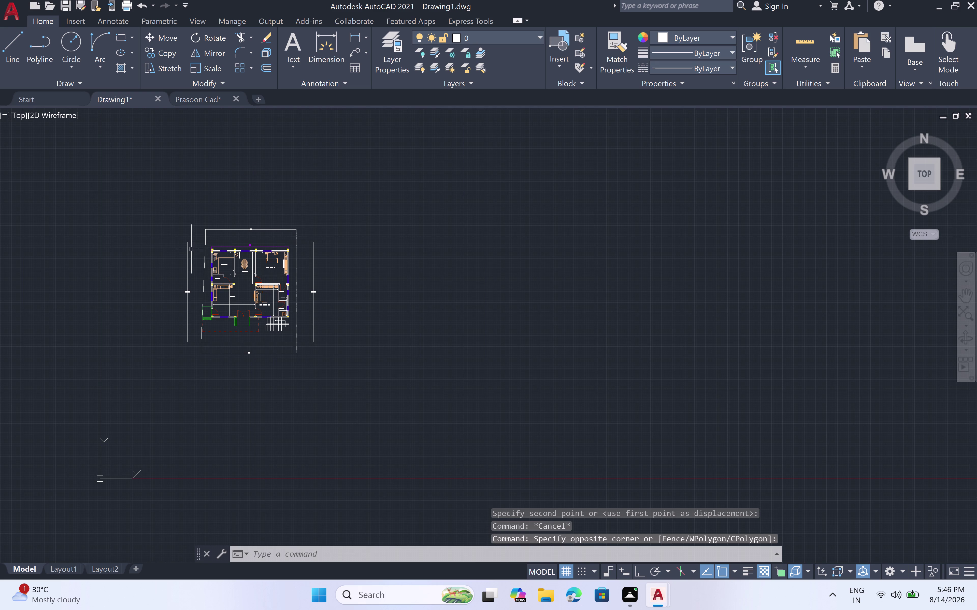
scroll(up, 3)
scroll(up, 3)
scroll(down, 3)
scroll(down, 3)
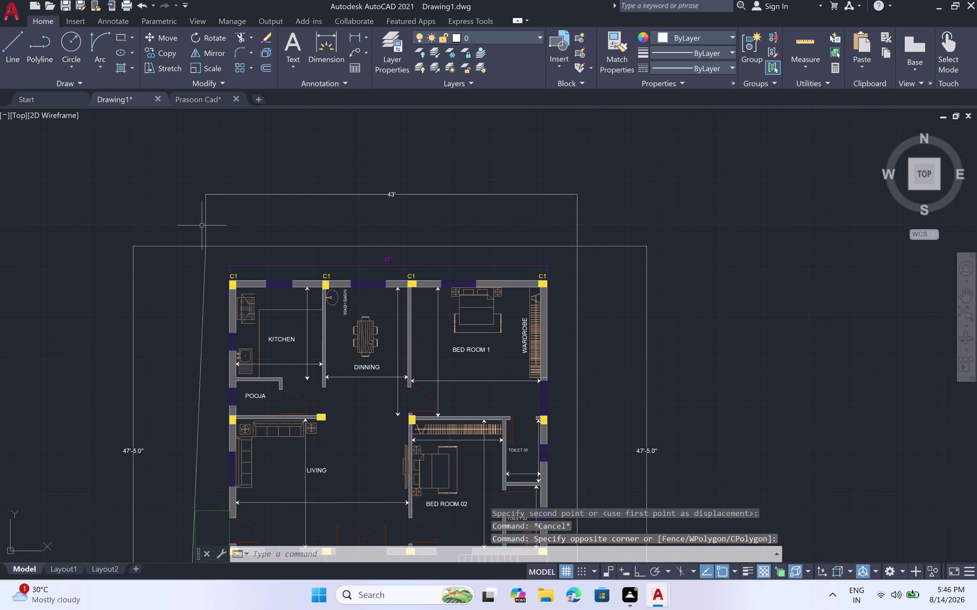
scroll(up, 3)
scroll(up, 3)
scroll(down, 3)
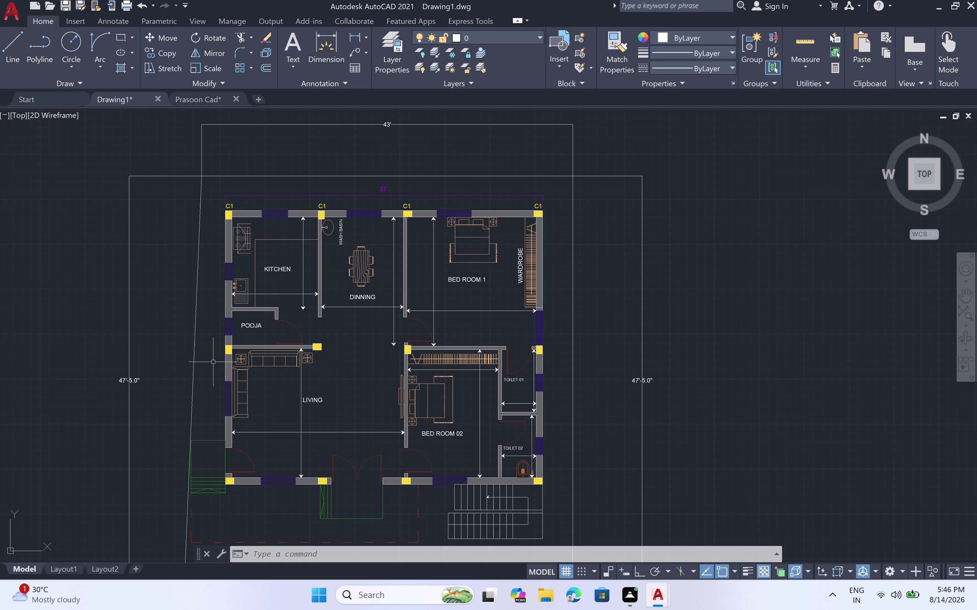
scroll(up, 3)
scroll(up, 3)
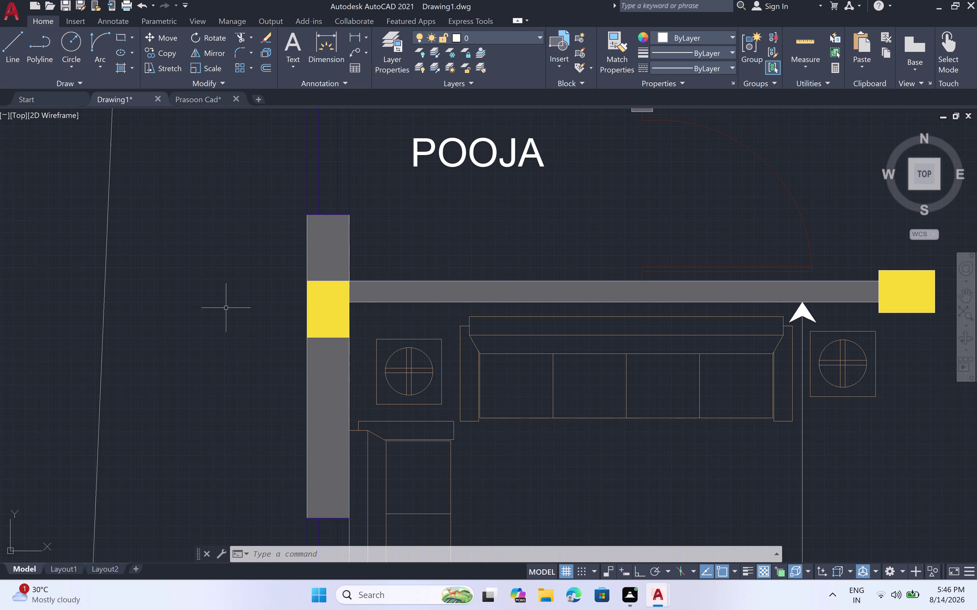
Start a text box beside the column, view text colours, then cancel it.
text(M)
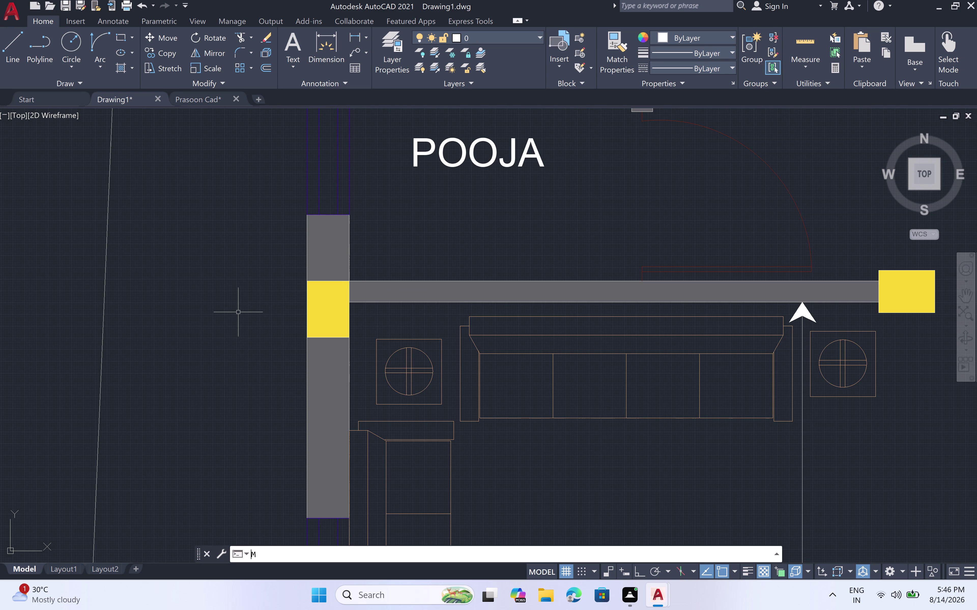
text(T)
key(space)
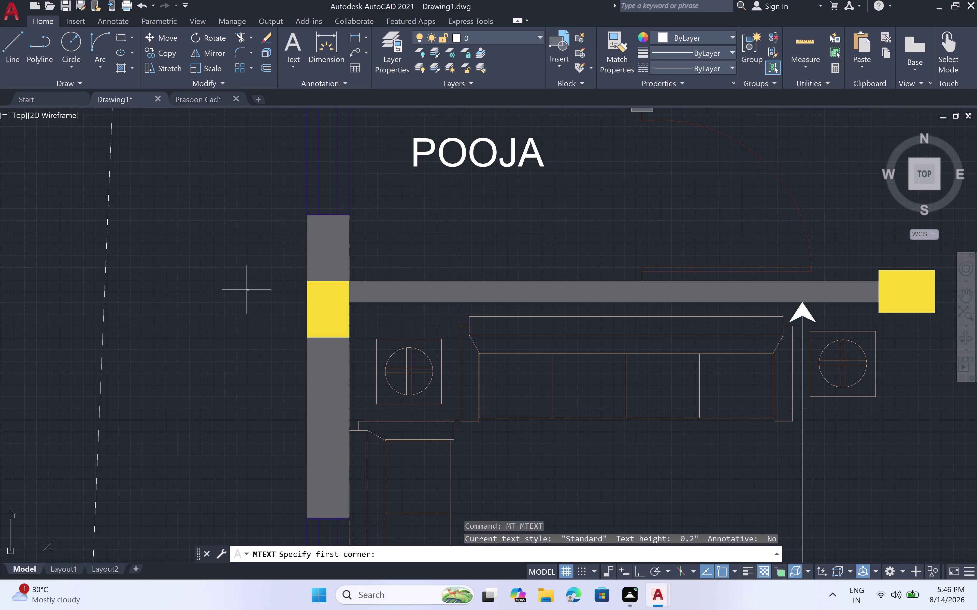
click(246, 289)
click(288, 326)
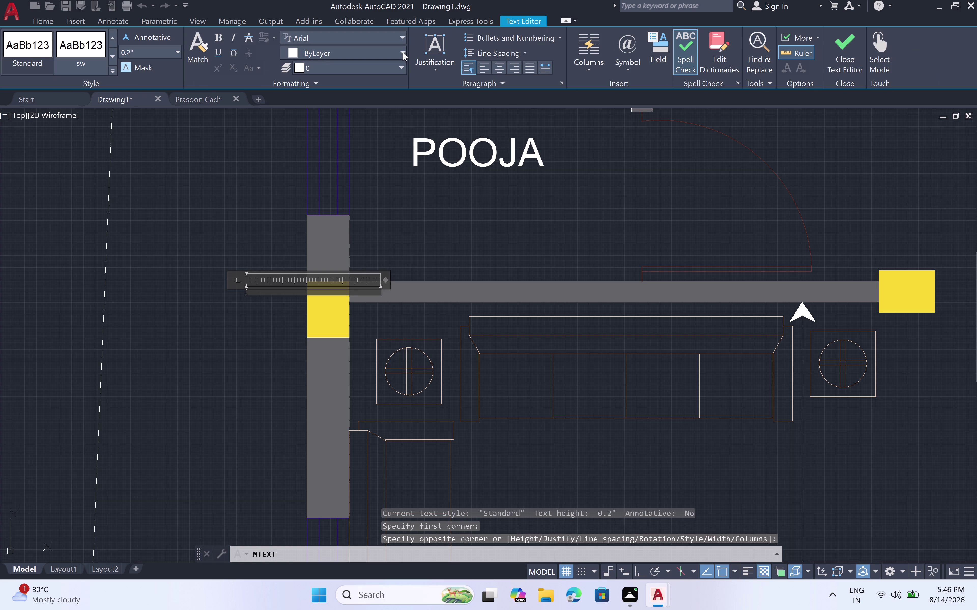
click(402, 52)
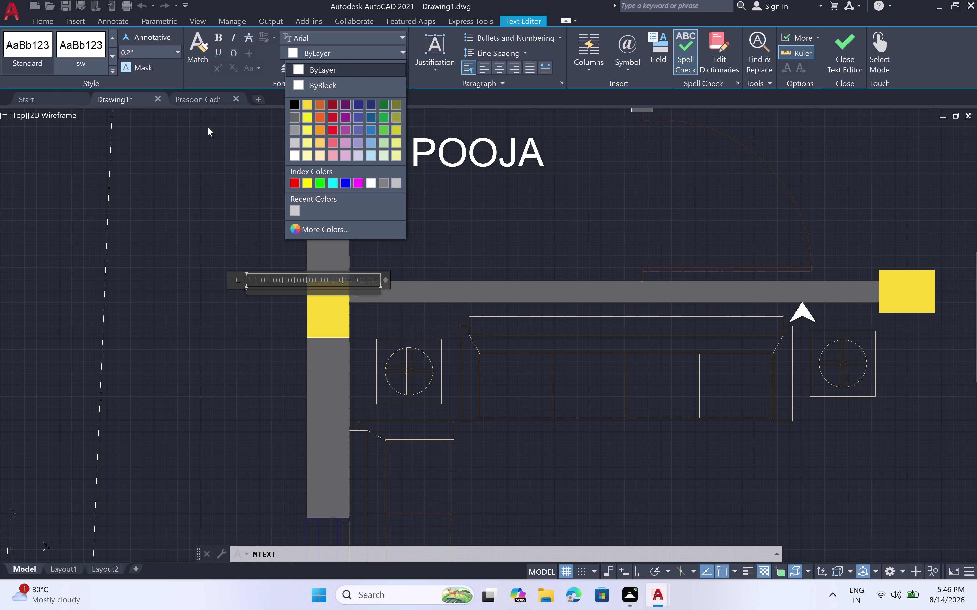
key(Escape)
key(Escape)
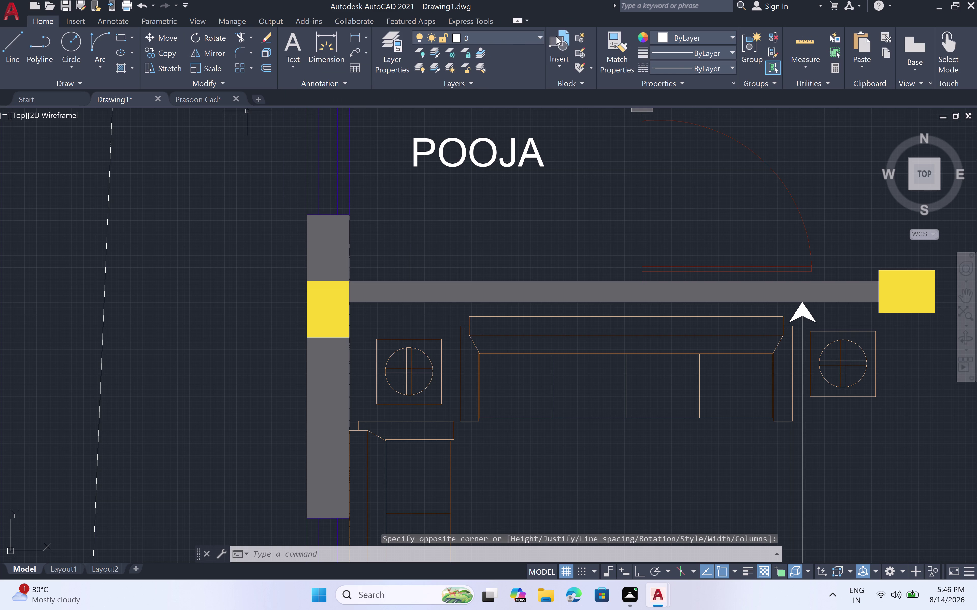
Make COLUMN the current layer.
click(541, 33)
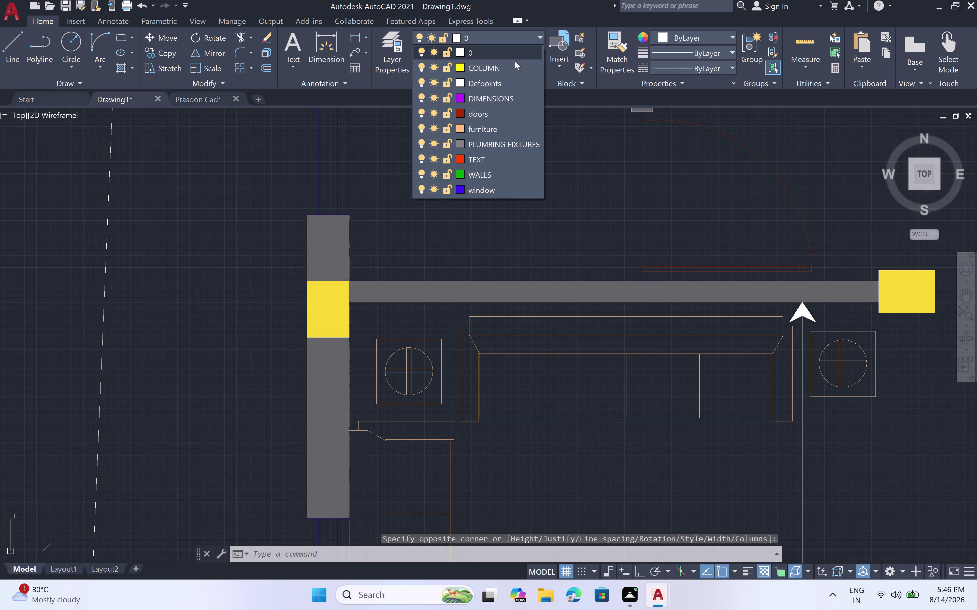
click(512, 70)
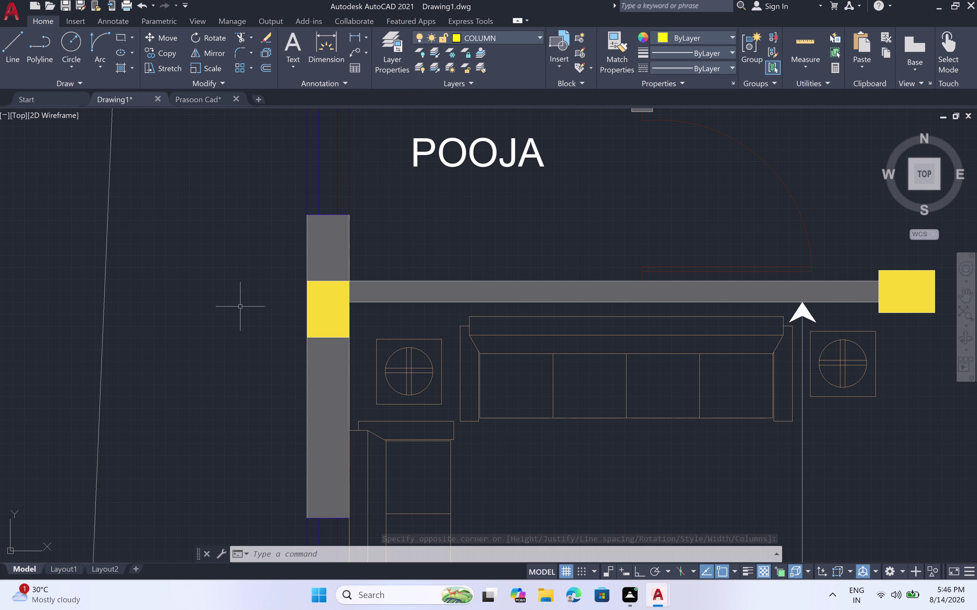
click(236, 287)
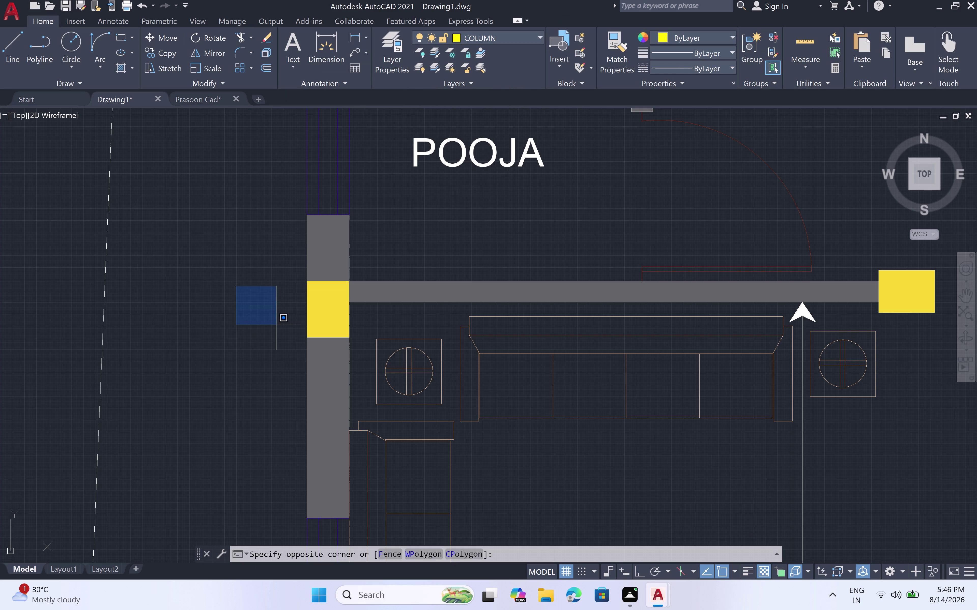
click(277, 326)
Create a multiline text tag 'C2' in a box left of the column.
key(m)
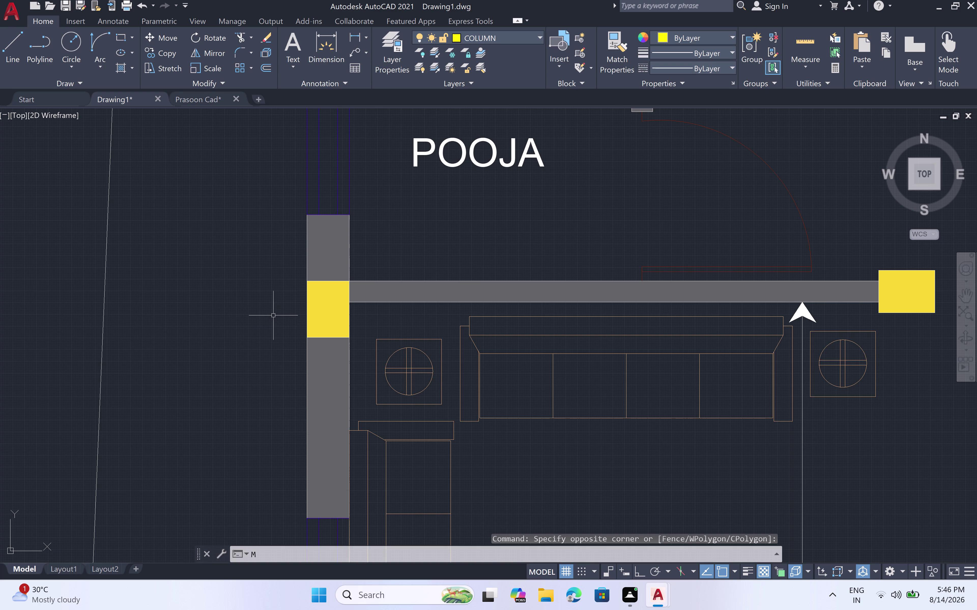
key(t)
key(space)
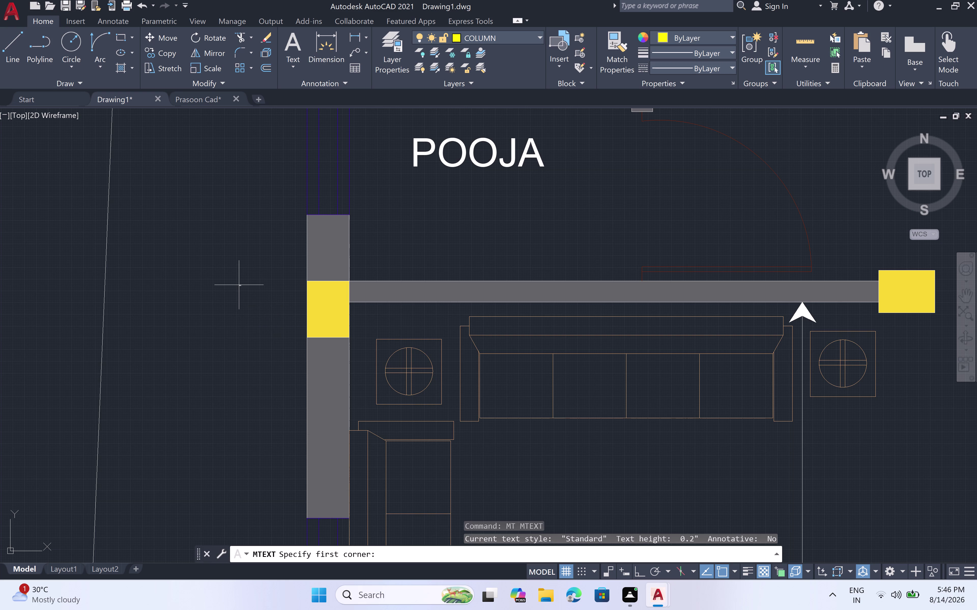
click(239, 285)
click(284, 335)
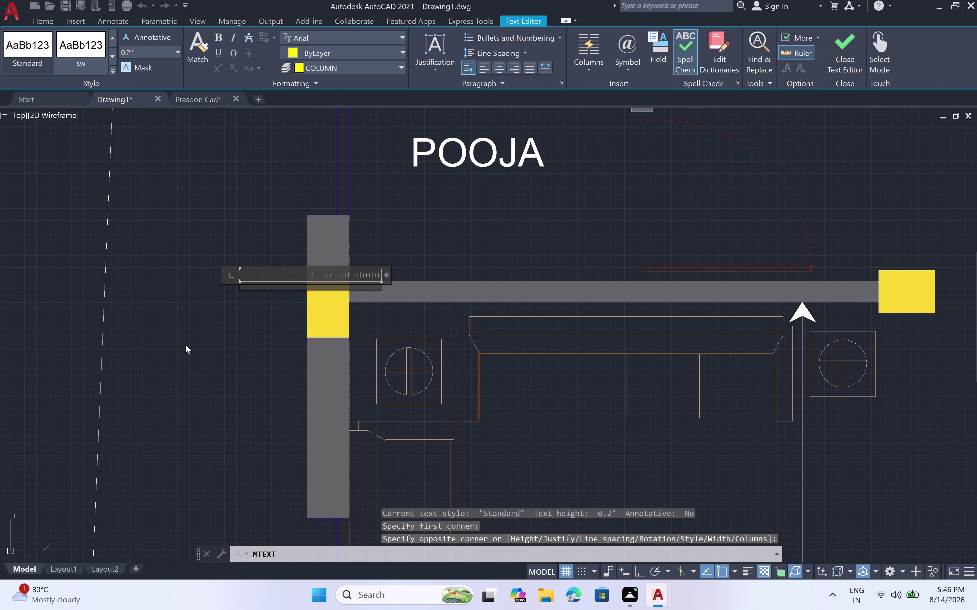
text(C)
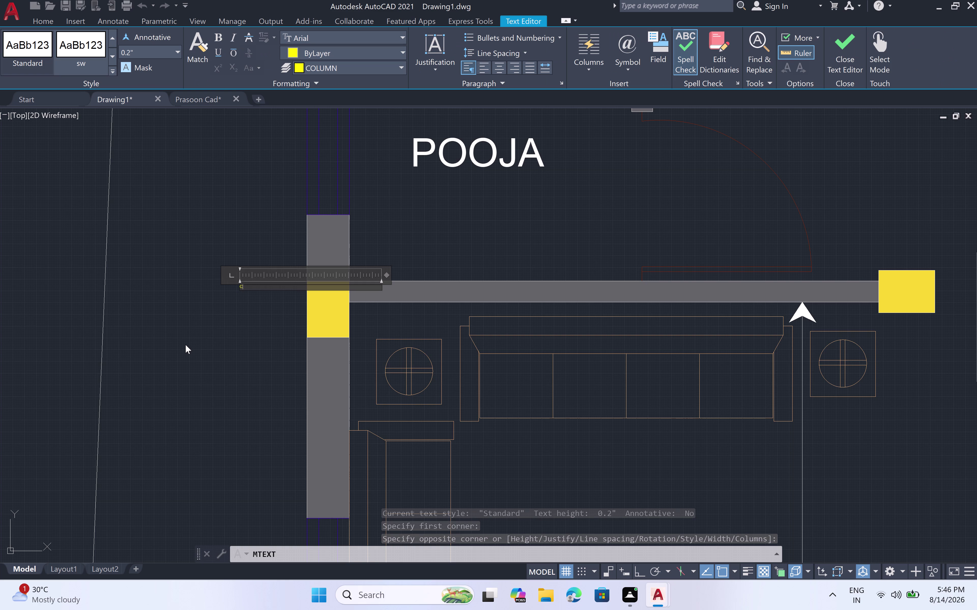
text(2)
key(space)
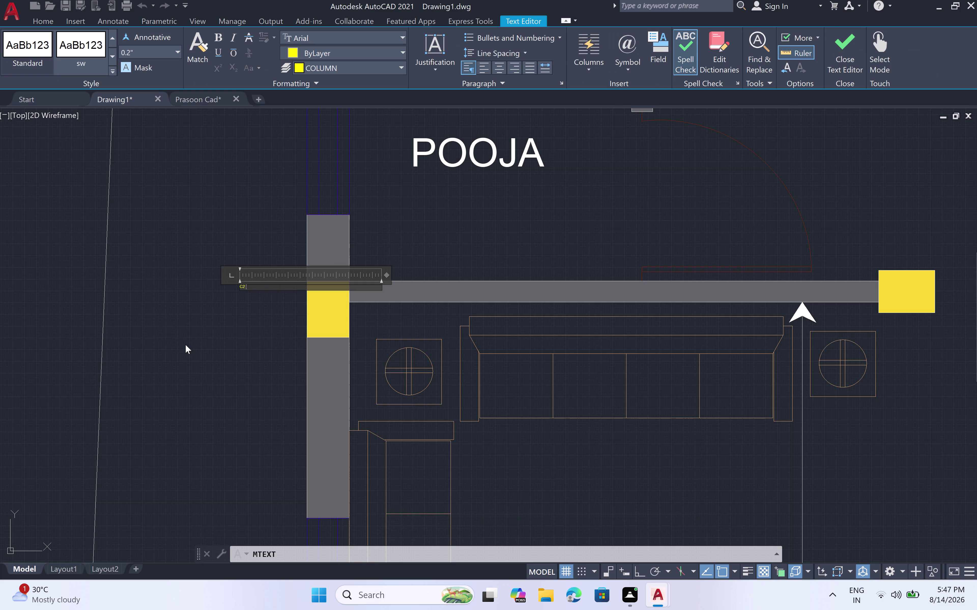
click(184, 343)
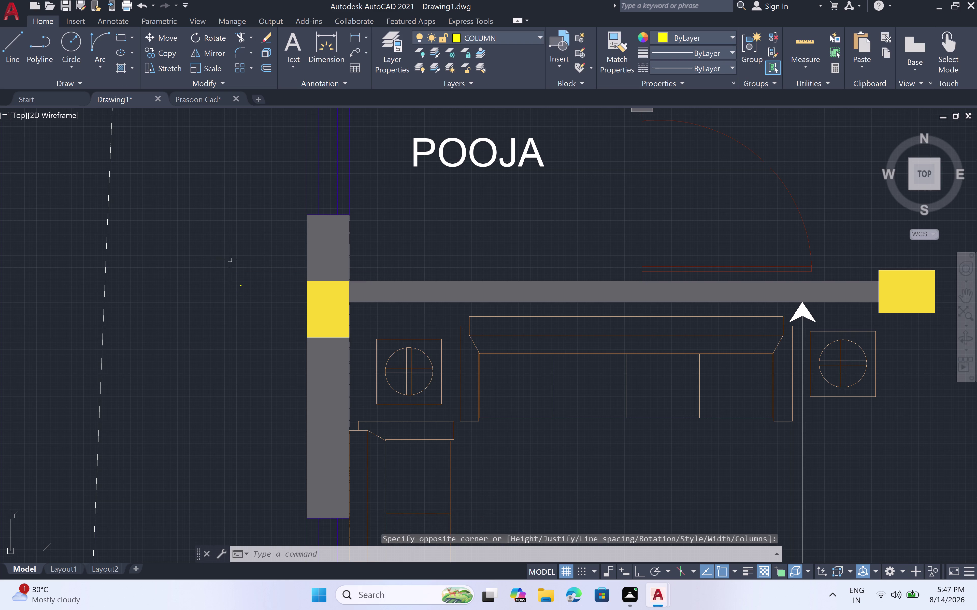
Set the C2 tag's text height to 6" in Properties, then deselect it.
click(240, 286)
right_click(239, 284)
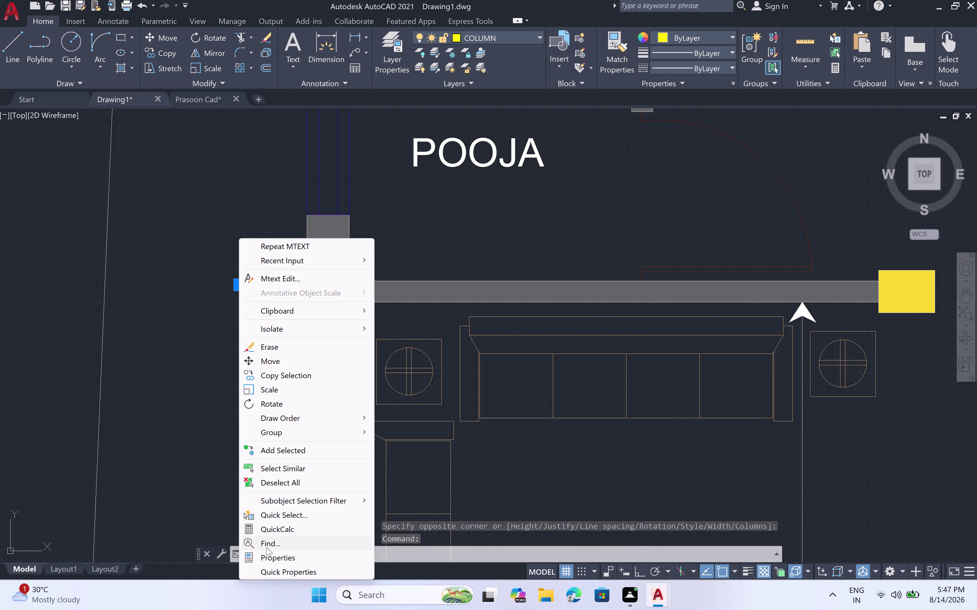
click(264, 555)
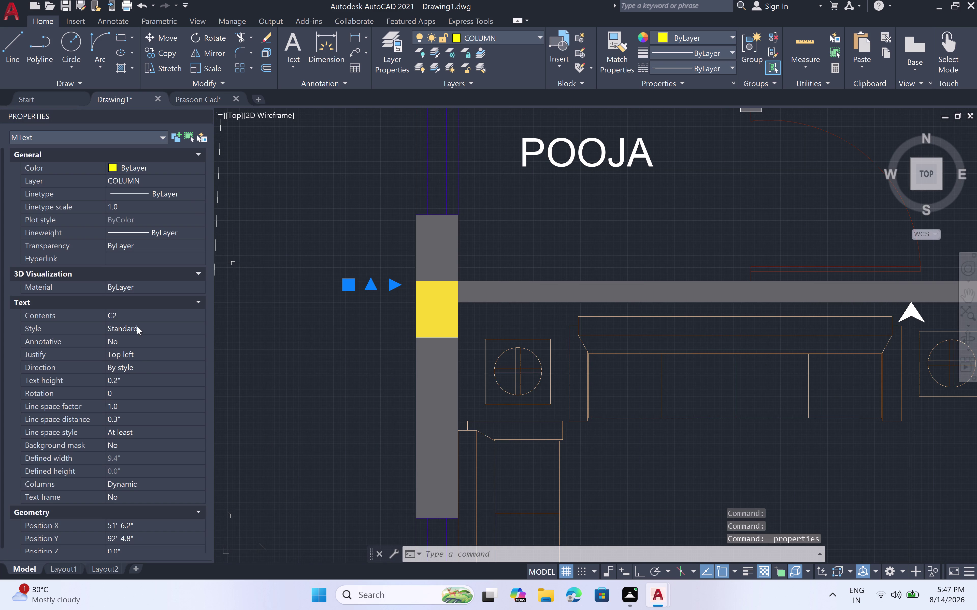
click(135, 376)
key(BackSpace)
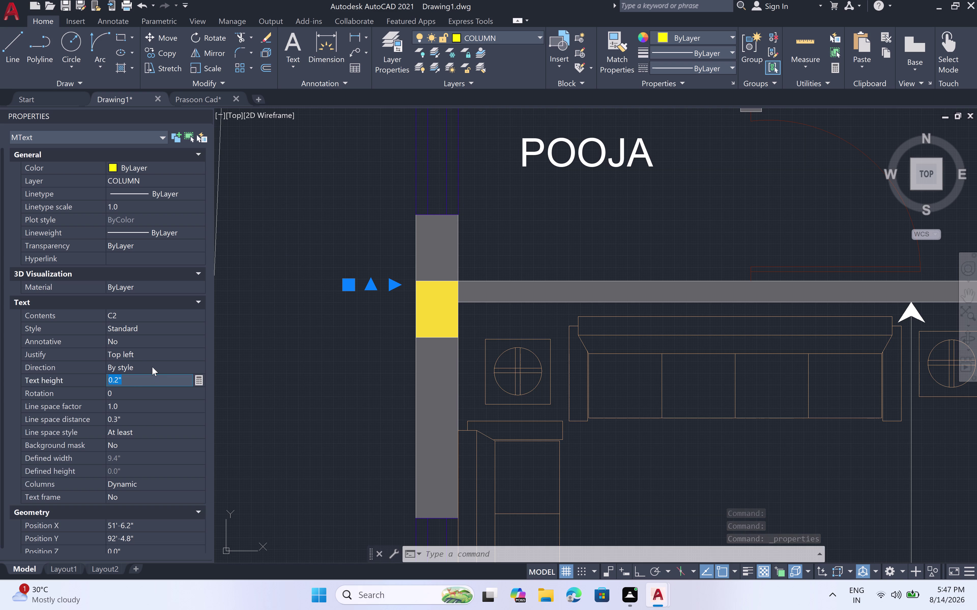
key(6)
key(shift+quotedbl)
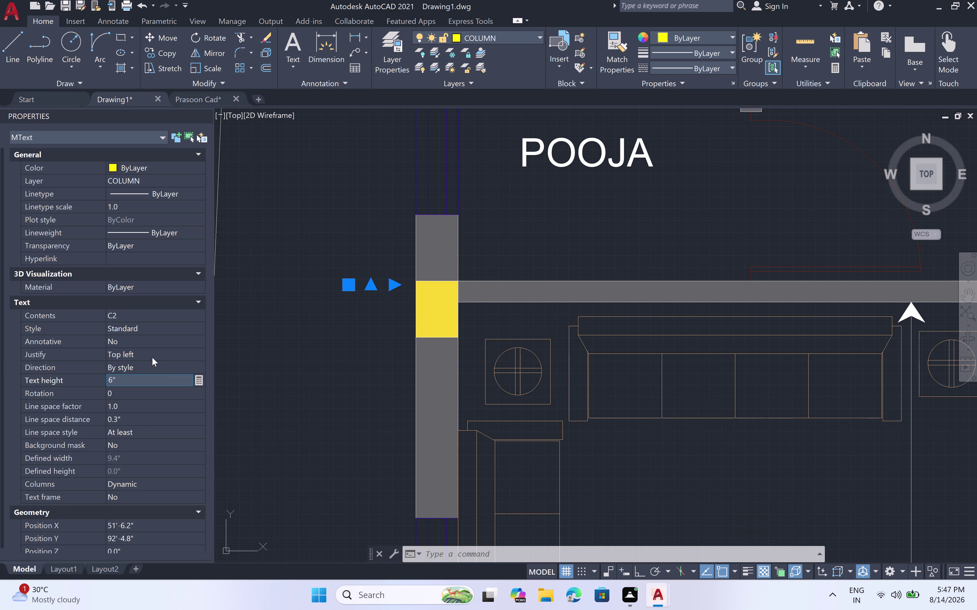
key(space)
click(355, 361)
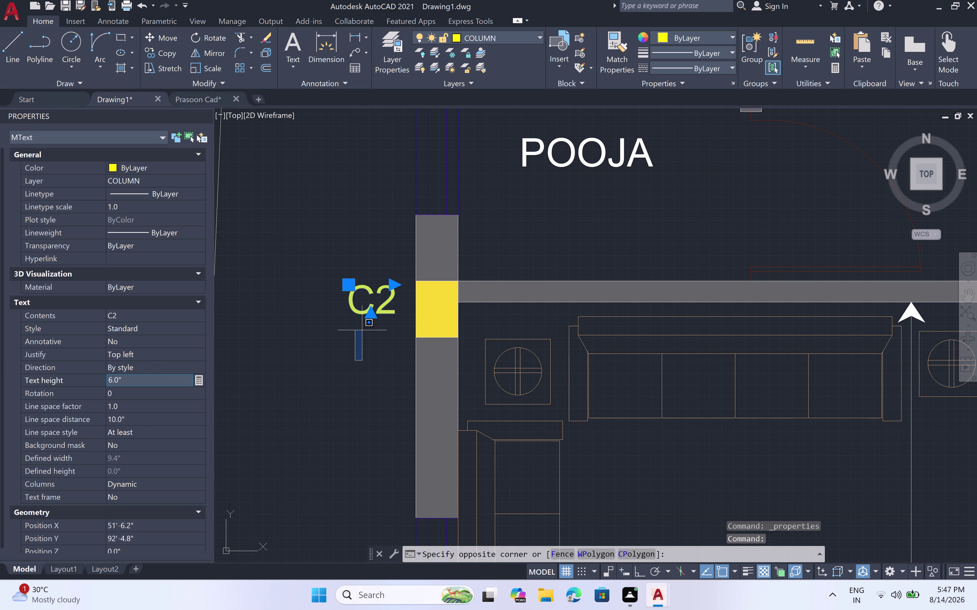
key(Escape)
key(Escape)
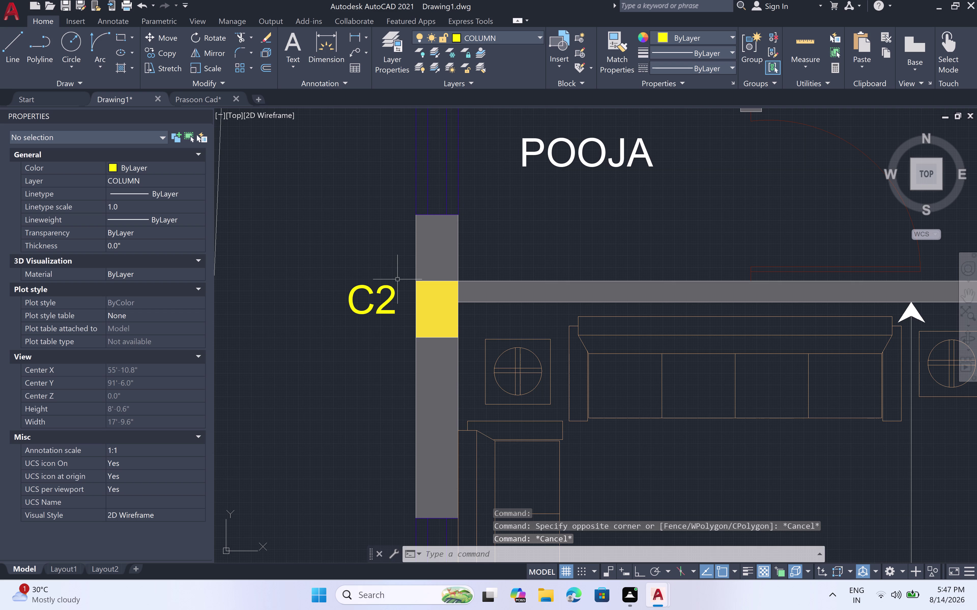
Move the C2 tag slightly down and closer to the yellow column.
click(391, 291)
key(m)
key(space)
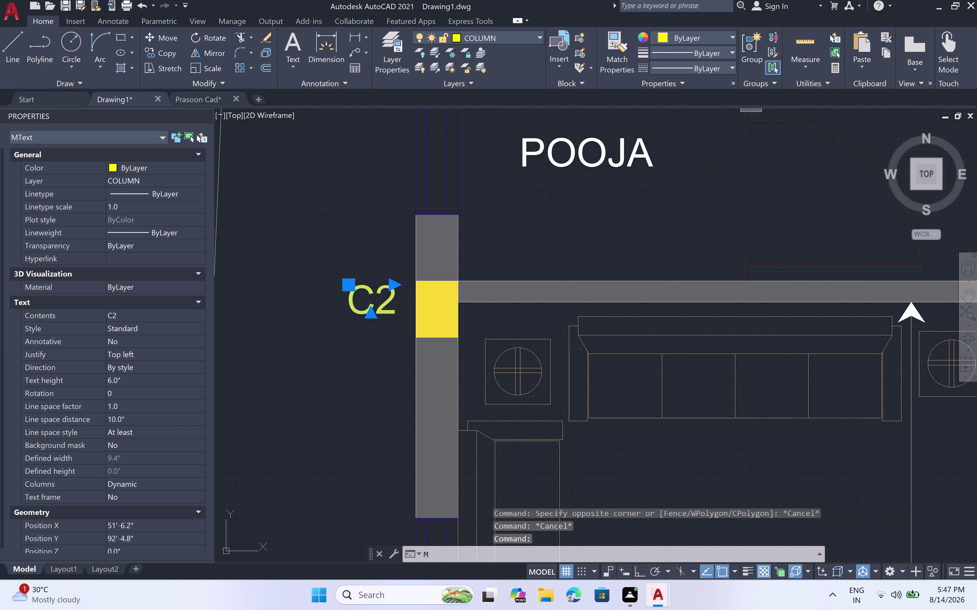
click(382, 306)
click(380, 320)
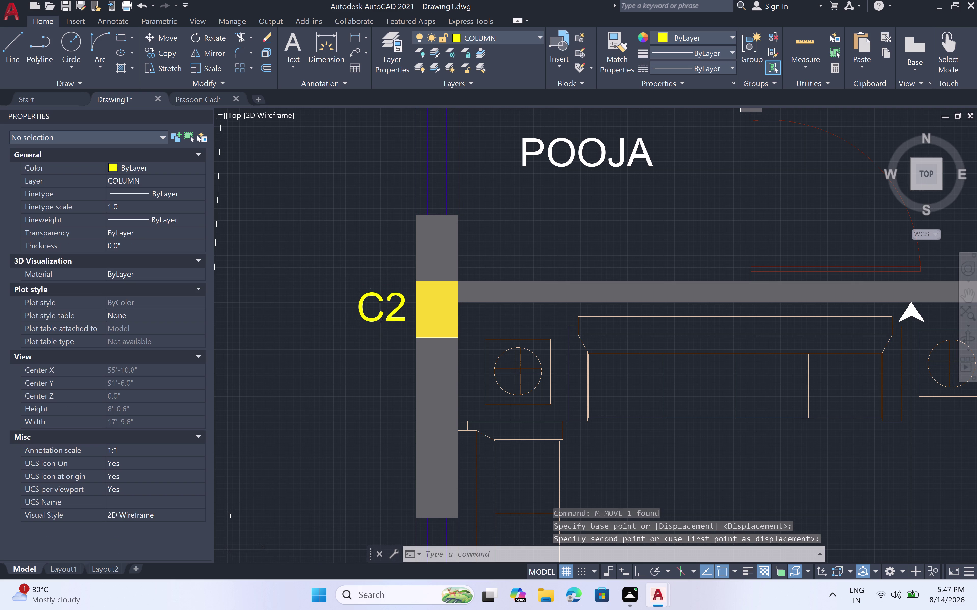
Reselect the C2 tag, cancel a second move, and select it for copying.
click(410, 289)
click(407, 288)
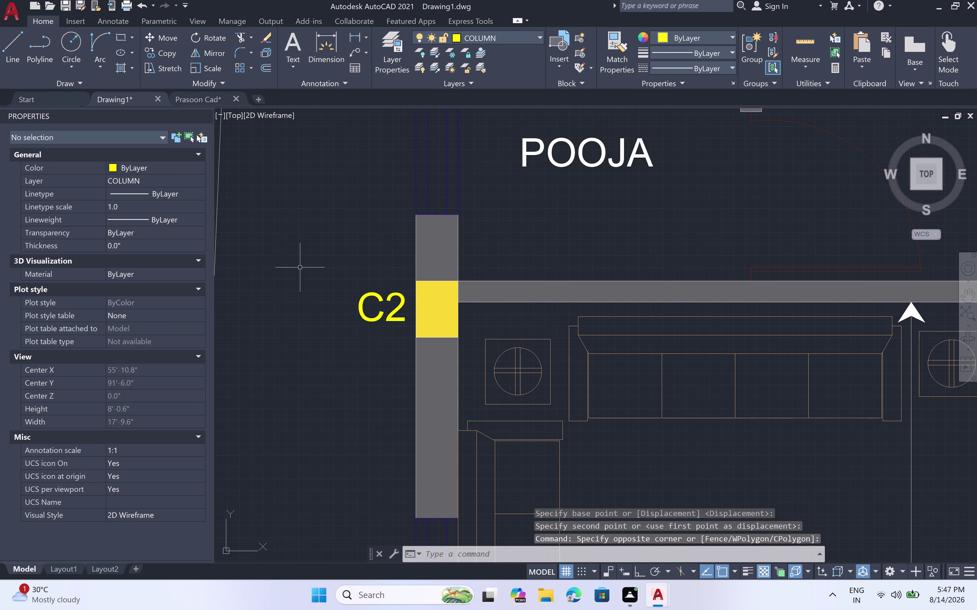
scroll(down, 3)
scroll(up, 3)
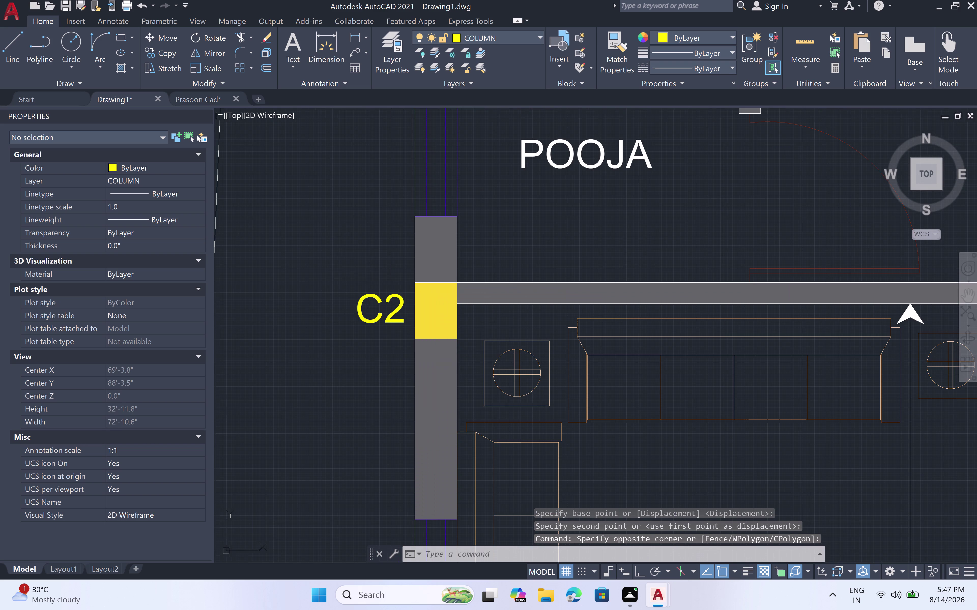
click(392, 297)
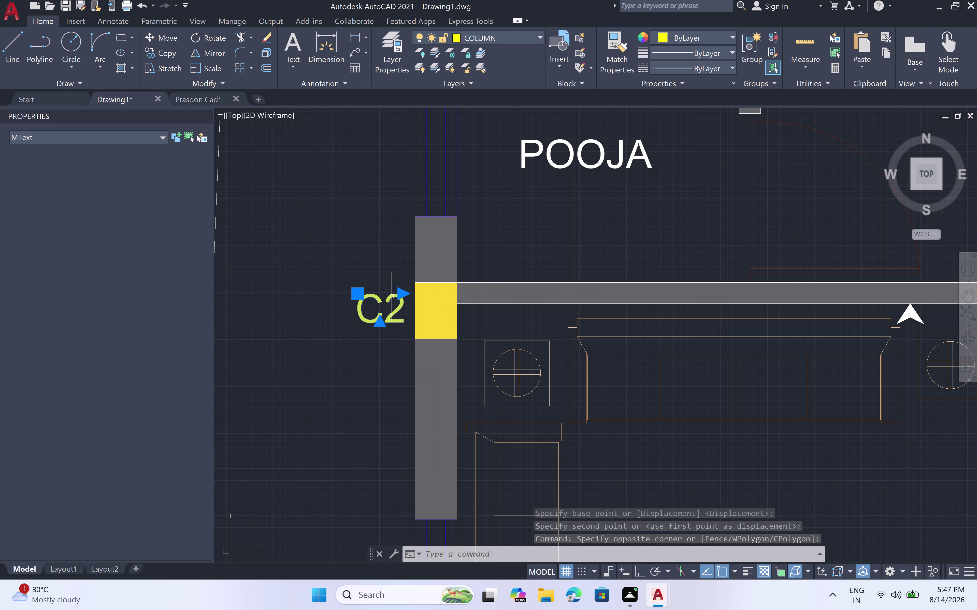
key(m)
key(space)
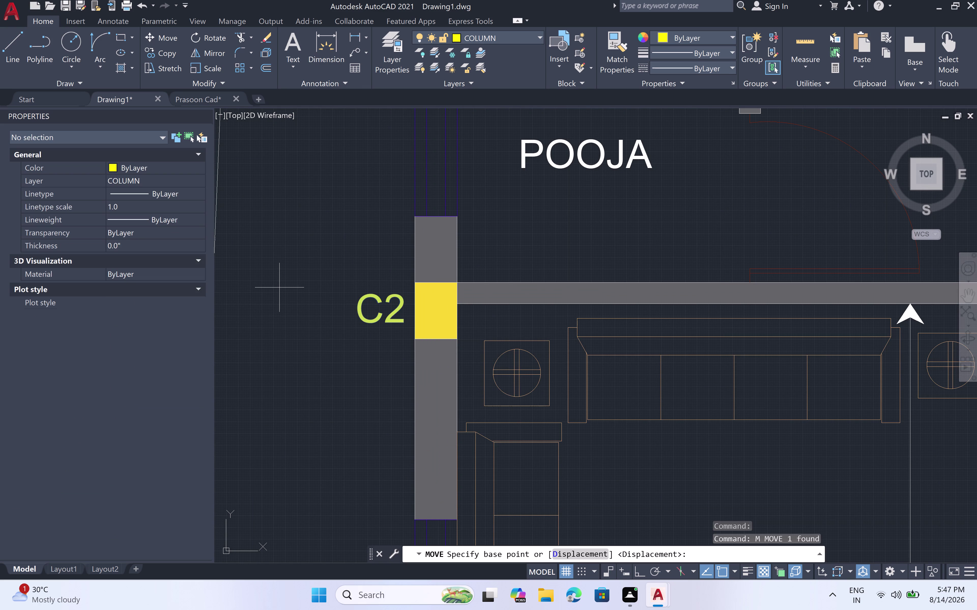
key(Escape)
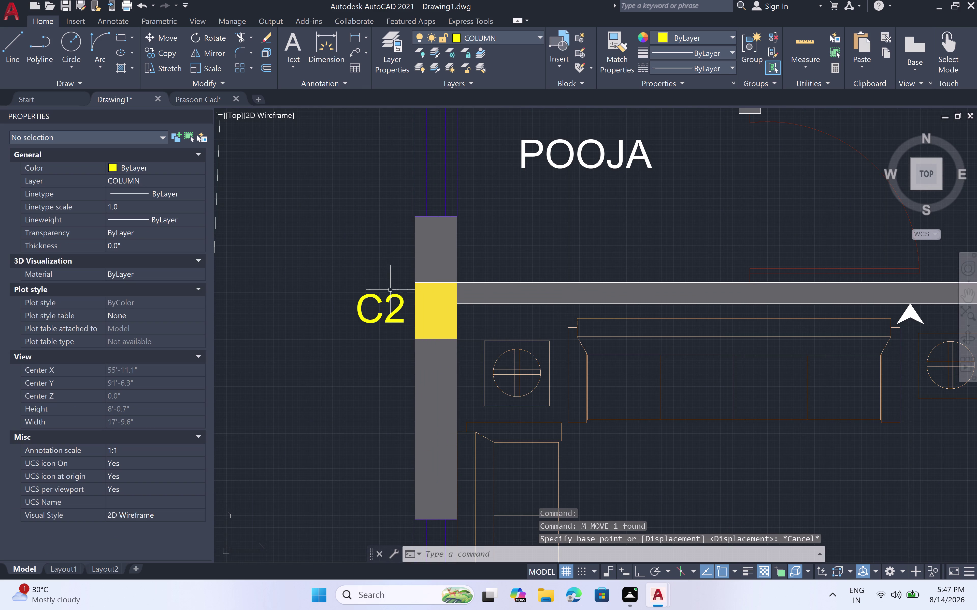
click(389, 294)
Copy the C2 tag beside three middle-wall columns, including the one near TOILET 01.
key(c)
key(o)
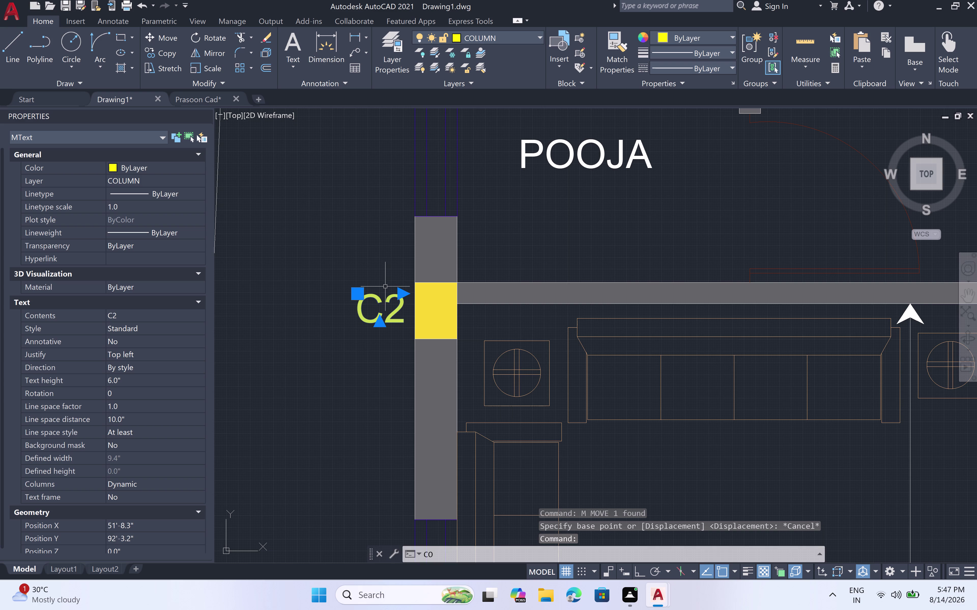
key(space)
click(392, 295)
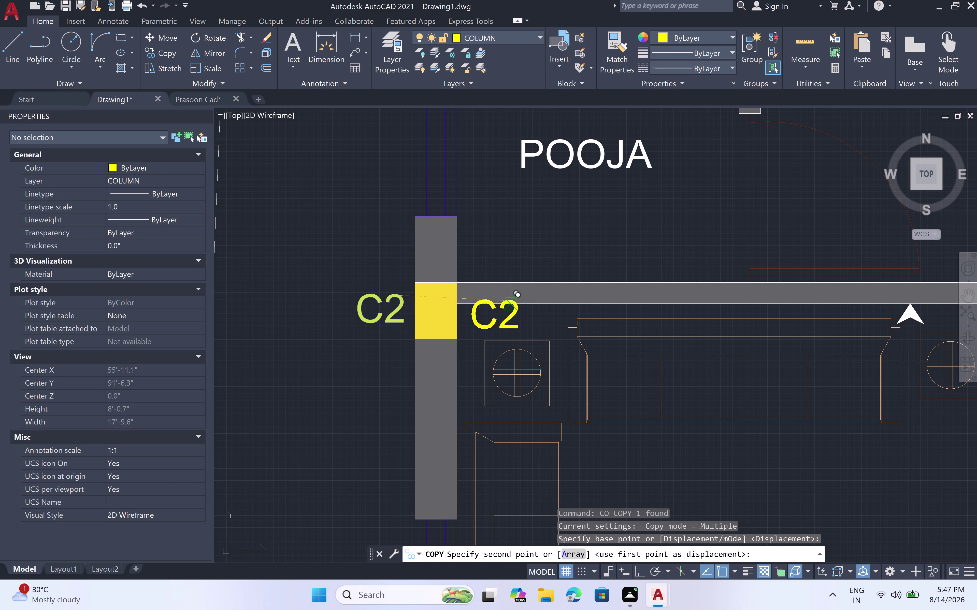
scroll(down, 3)
scroll(up, 3)
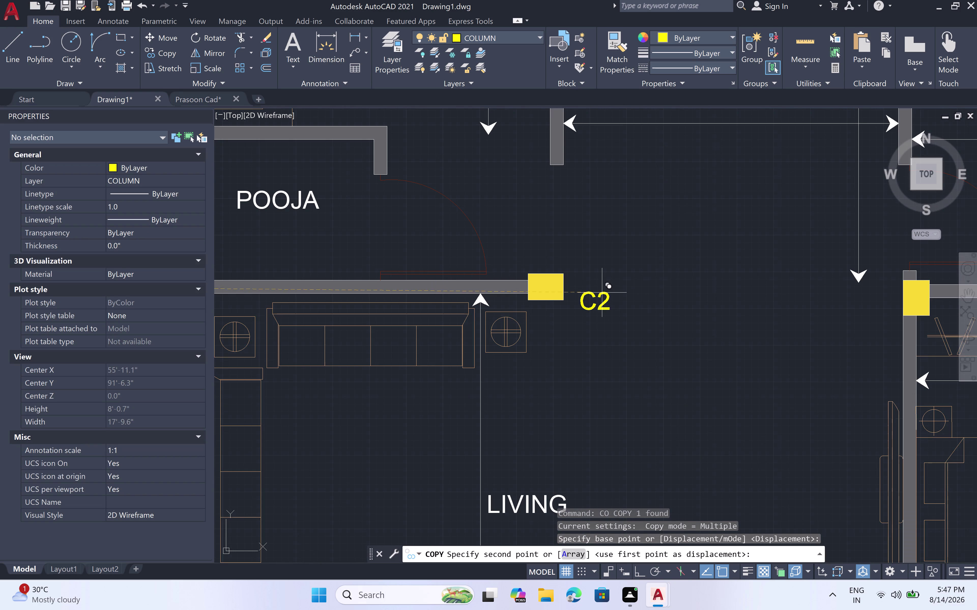
click(600, 281)
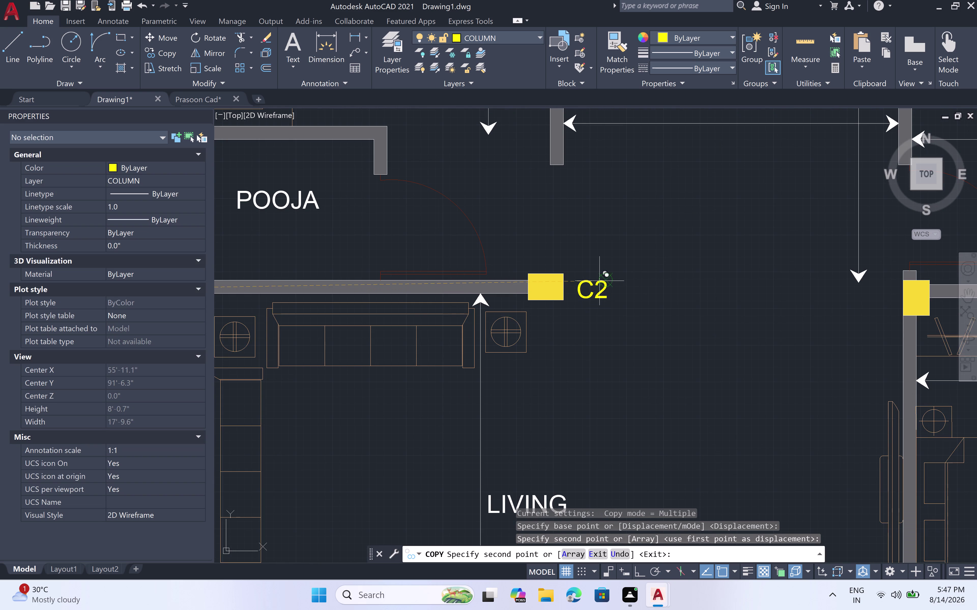
scroll(down, 3)
scroll(up, 3)
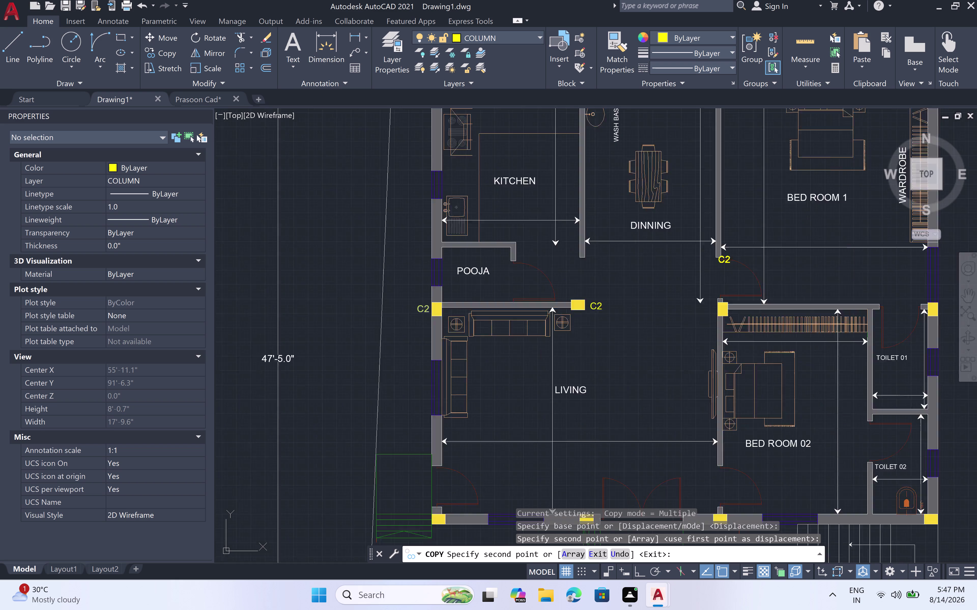
scroll(up, 3)
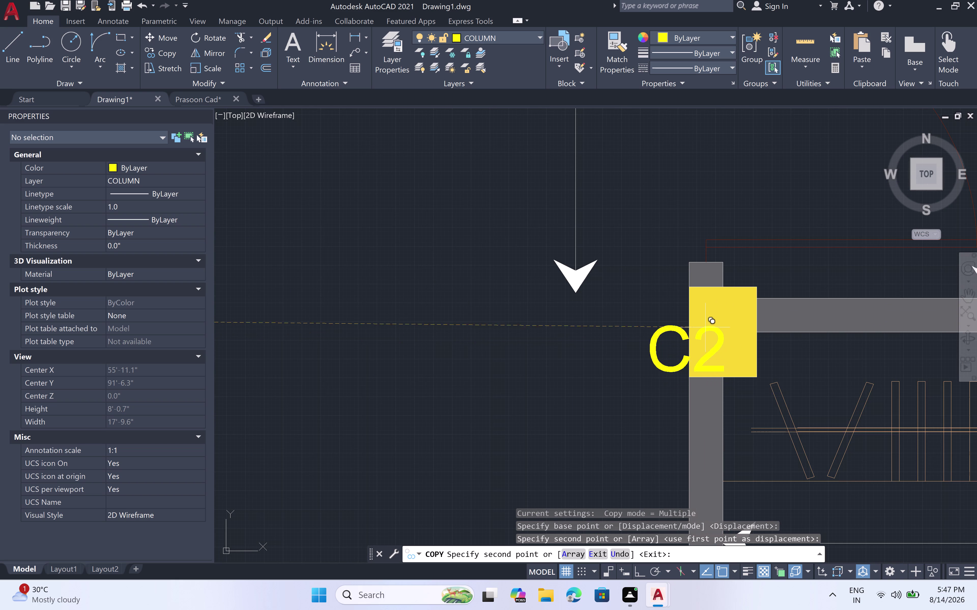
click(650, 314)
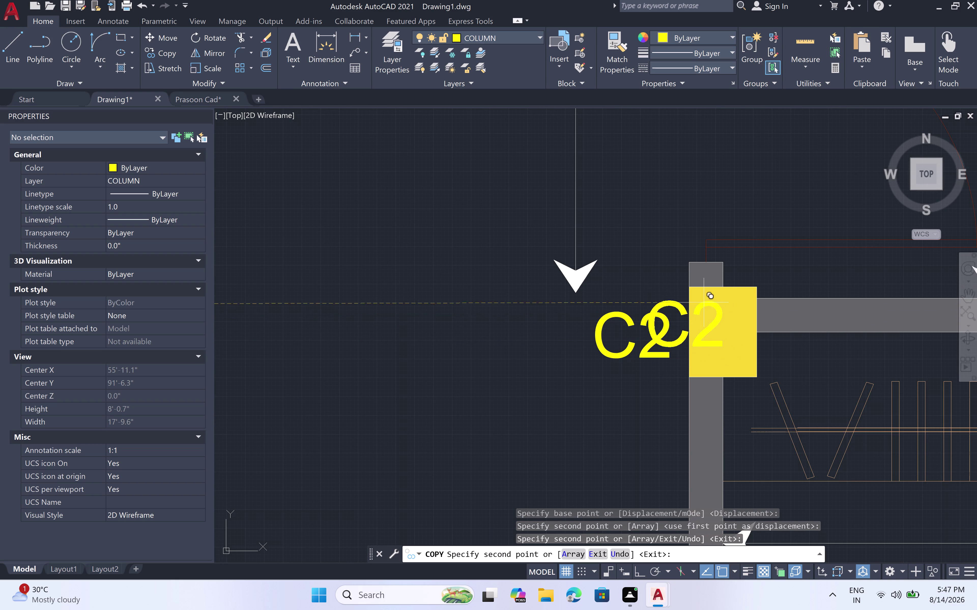
scroll(down, 3)
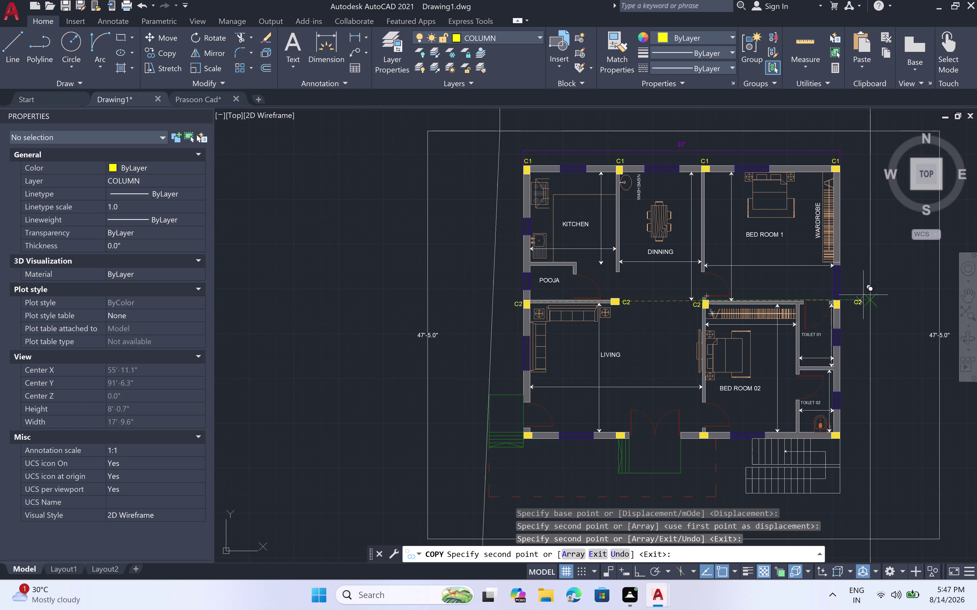
scroll(up, 3)
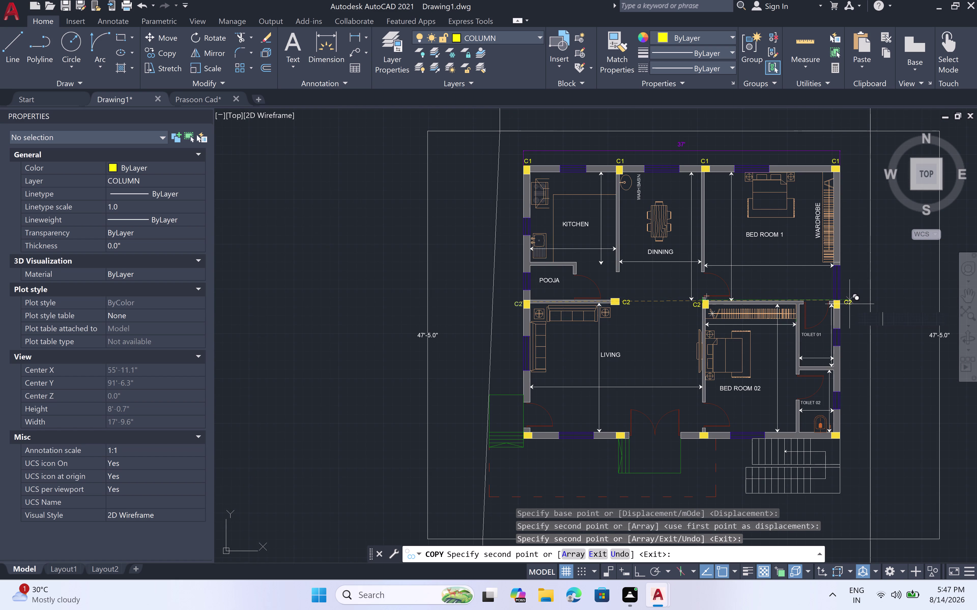
scroll(up, 3)
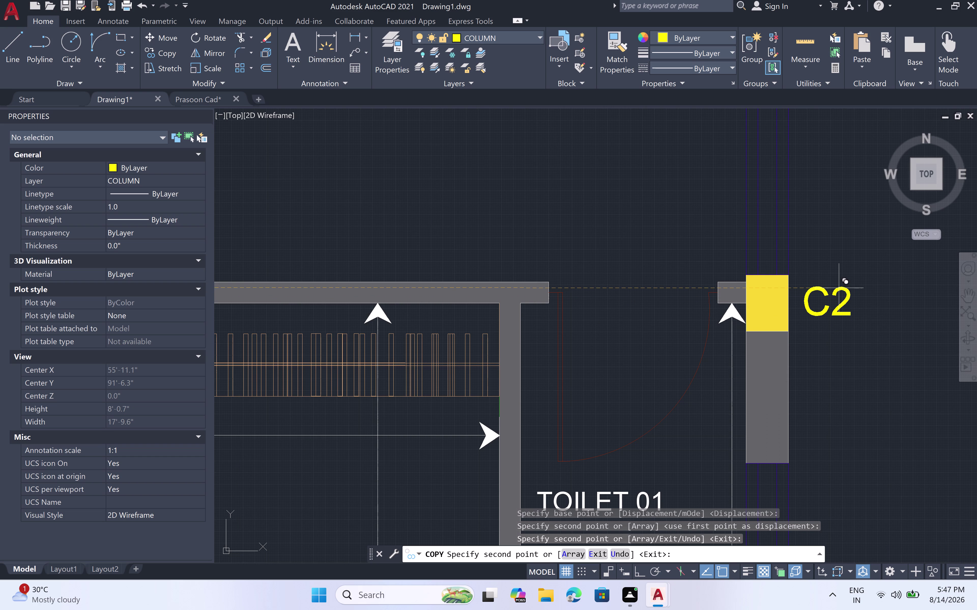
click(839, 288)
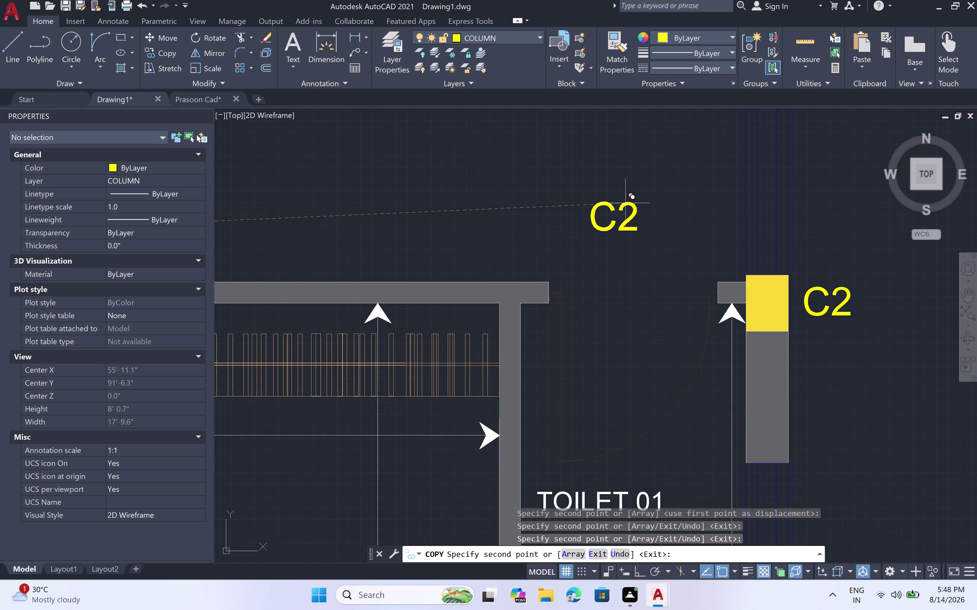
scroll(down, 3)
scroll(down, 3)
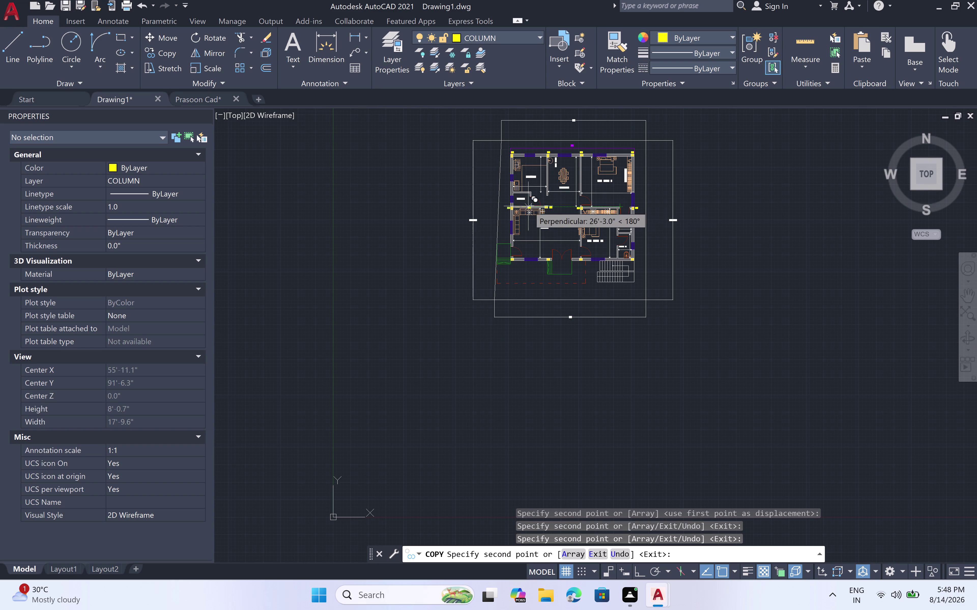
key(Escape)
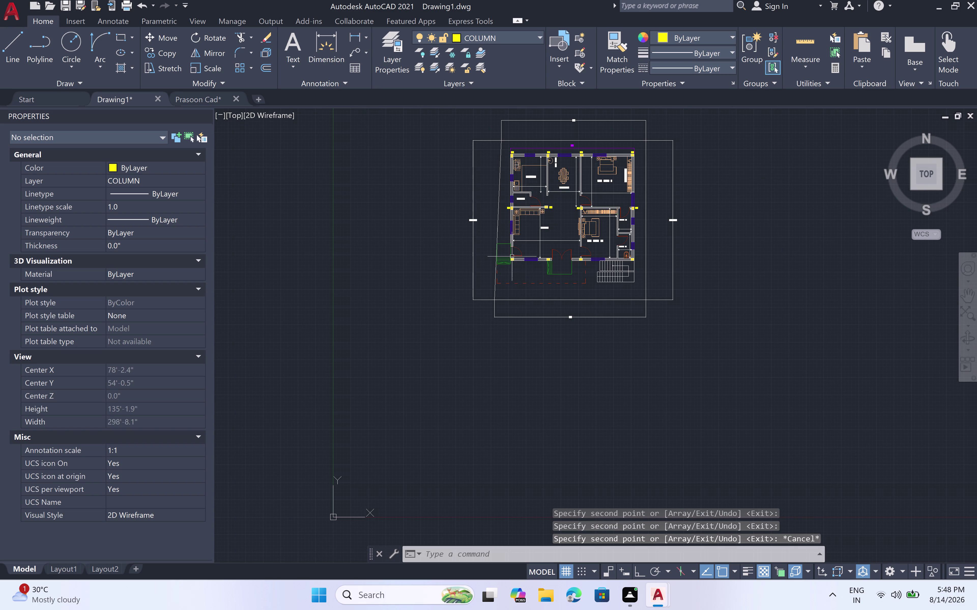
Zoom to the untagged yellow columns on the bottom wall near the entrance steps.
scroll(up, 3)
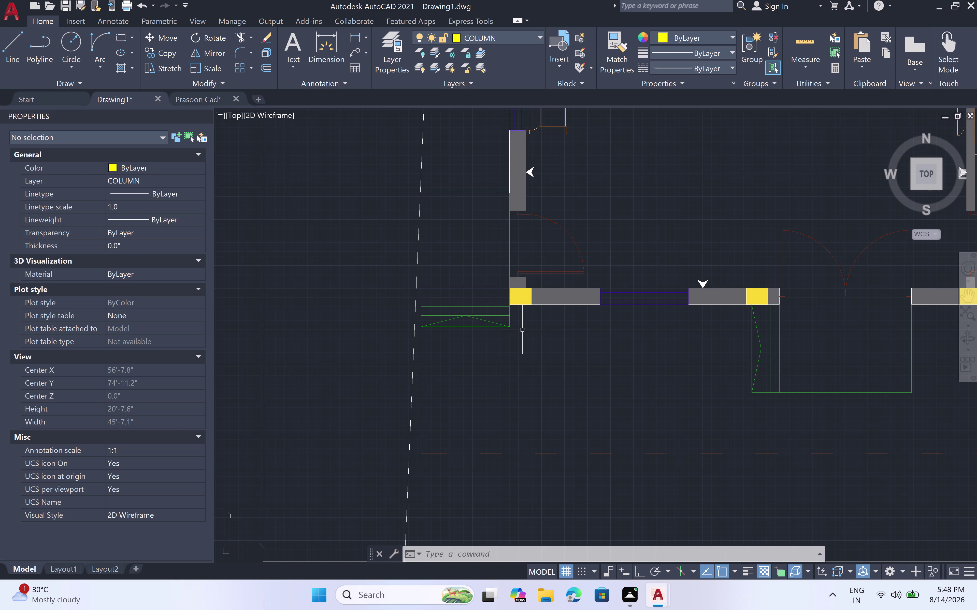
scroll(up, 3)
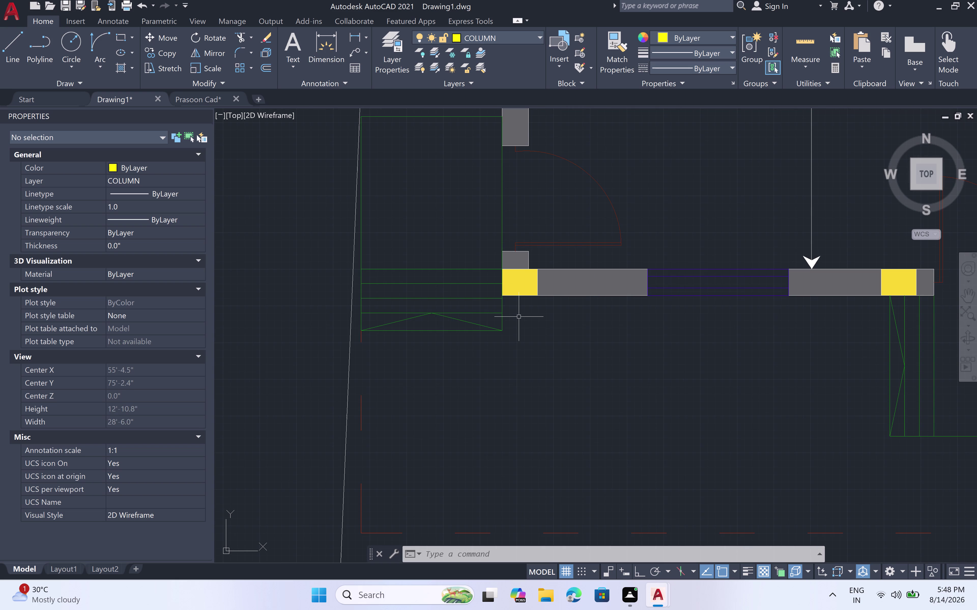
Create a multiline text tag 'C3' below the left bottom-wall column and select it.
text(MT)
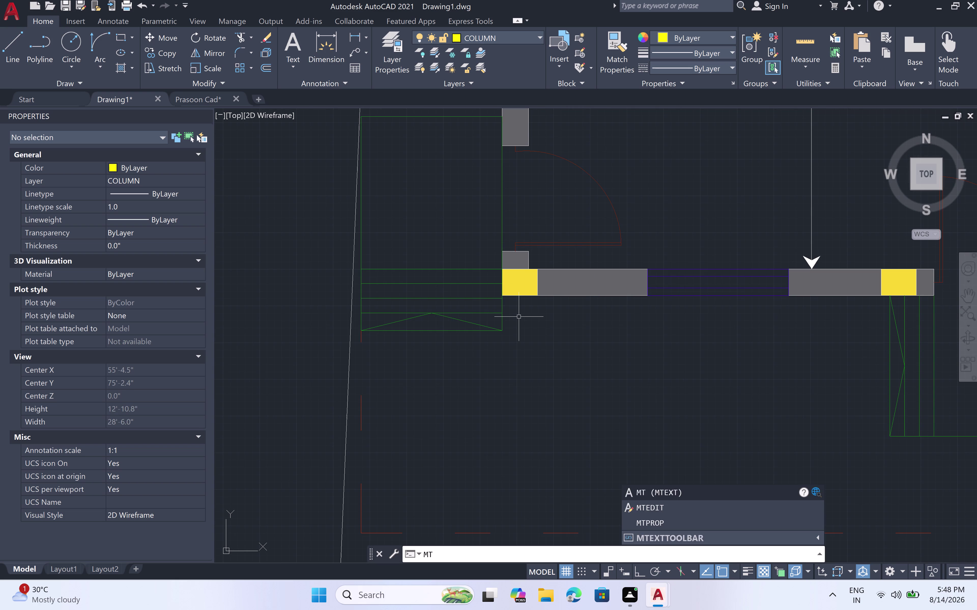
key(space)
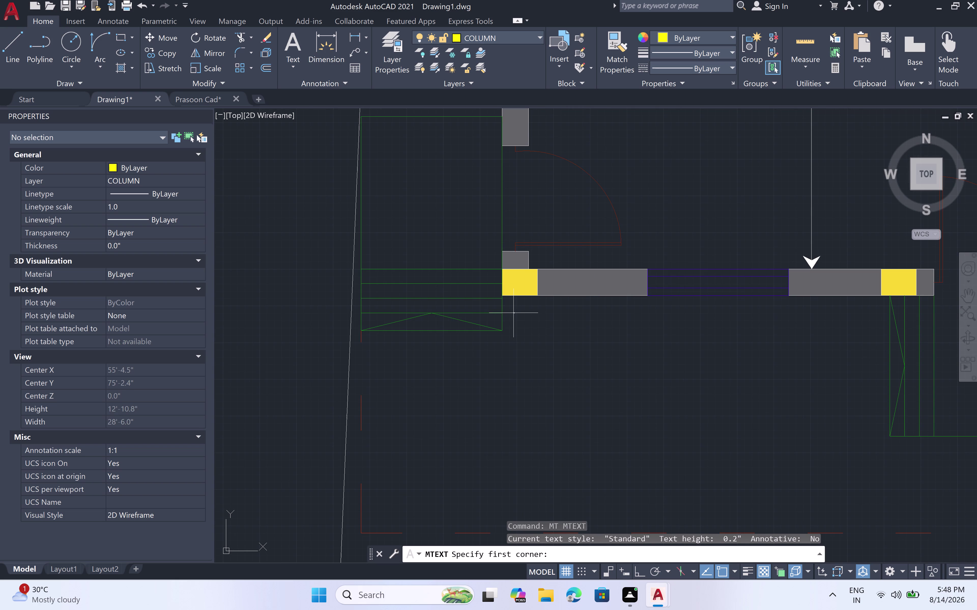
click(513, 306)
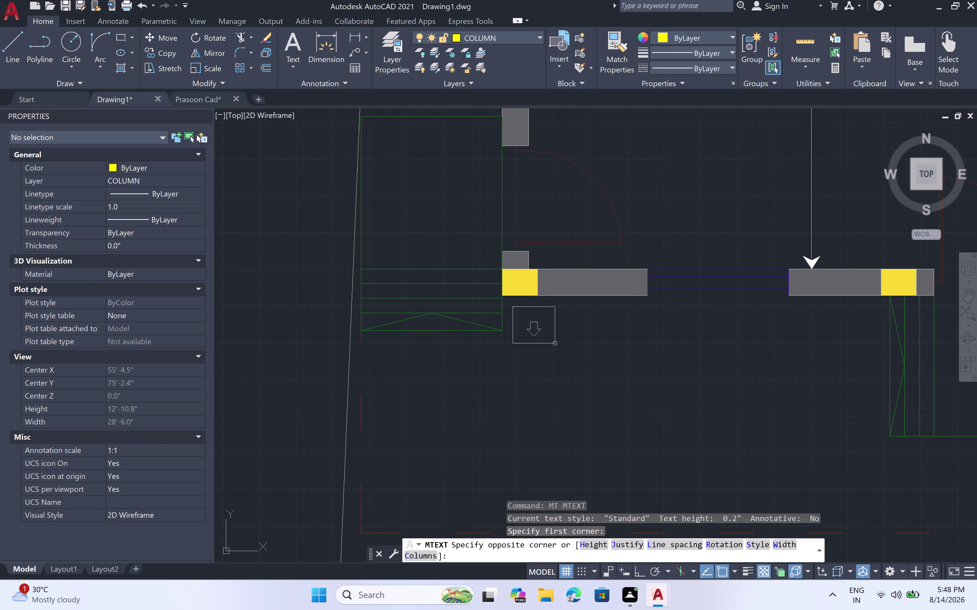
click(555, 344)
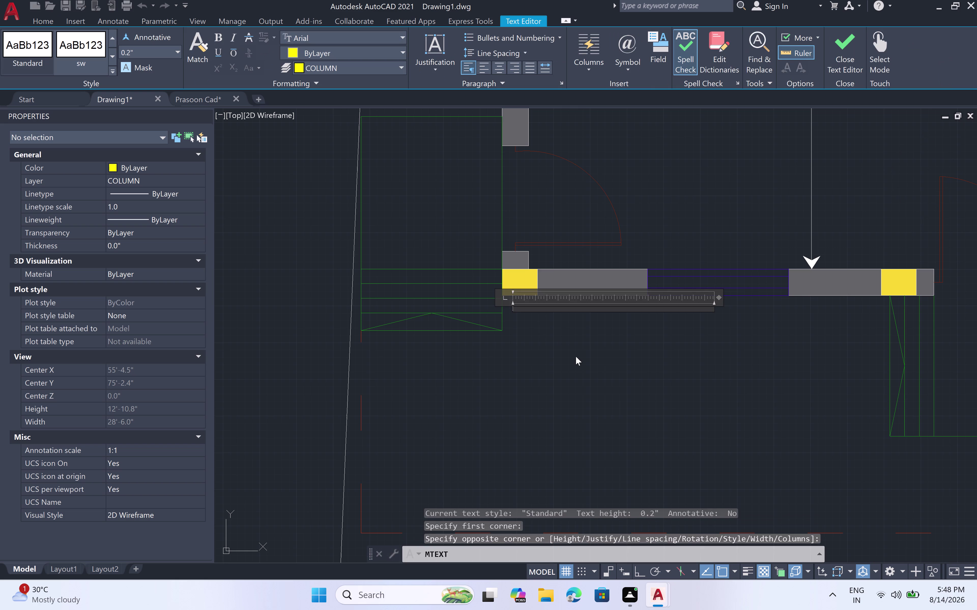
text(C3)
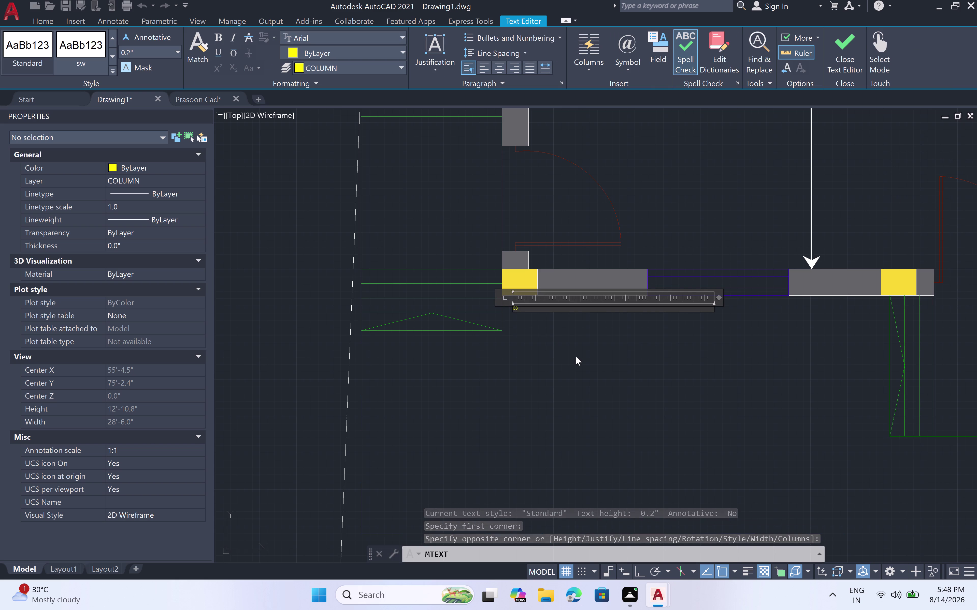
click(575, 357)
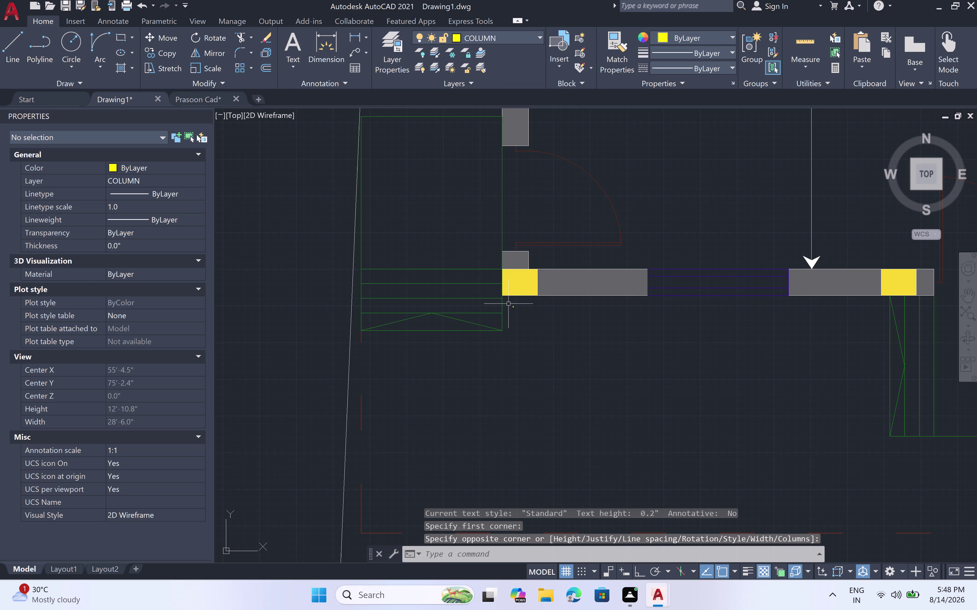
click(512, 308)
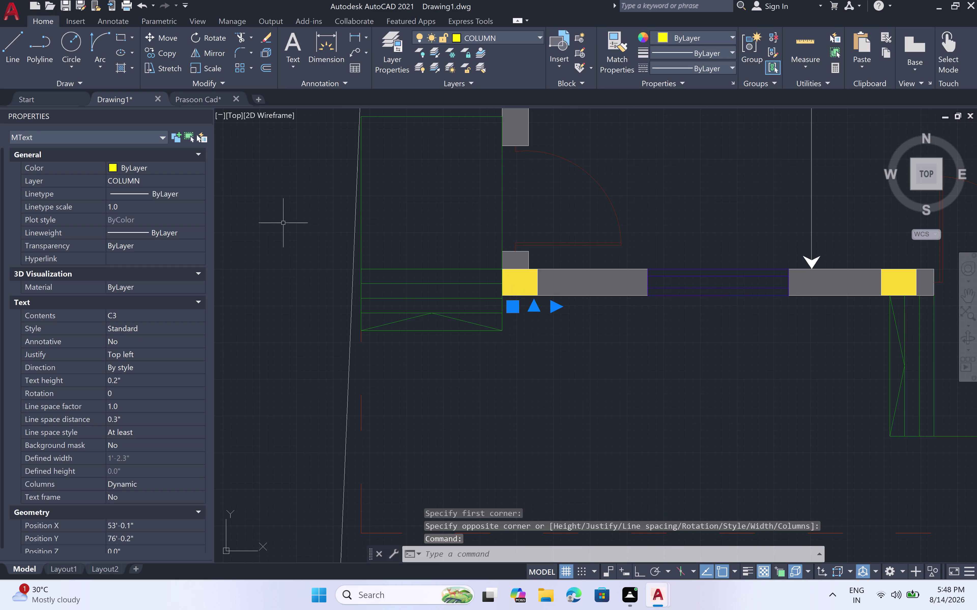
Change the C3 label's text height to 6" in Properties, then reselect the enlarged label.
click(121, 380)
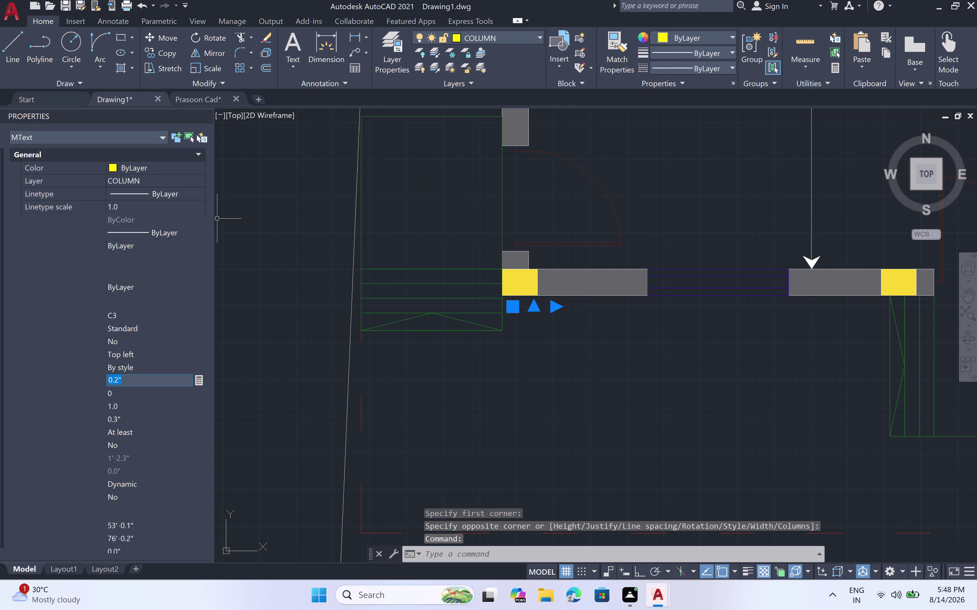
key(BackSpace)
key(6)
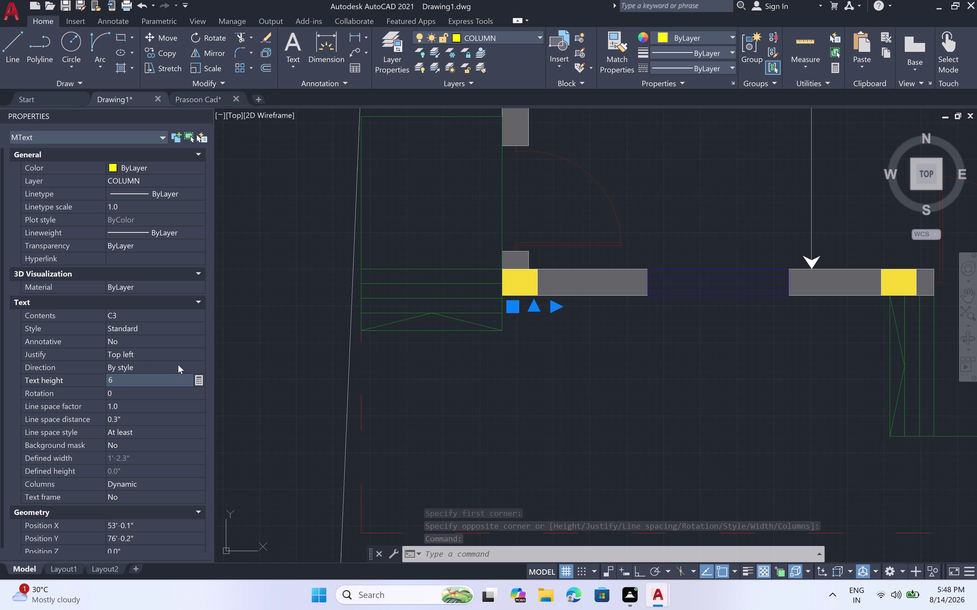
text(")
key(space)
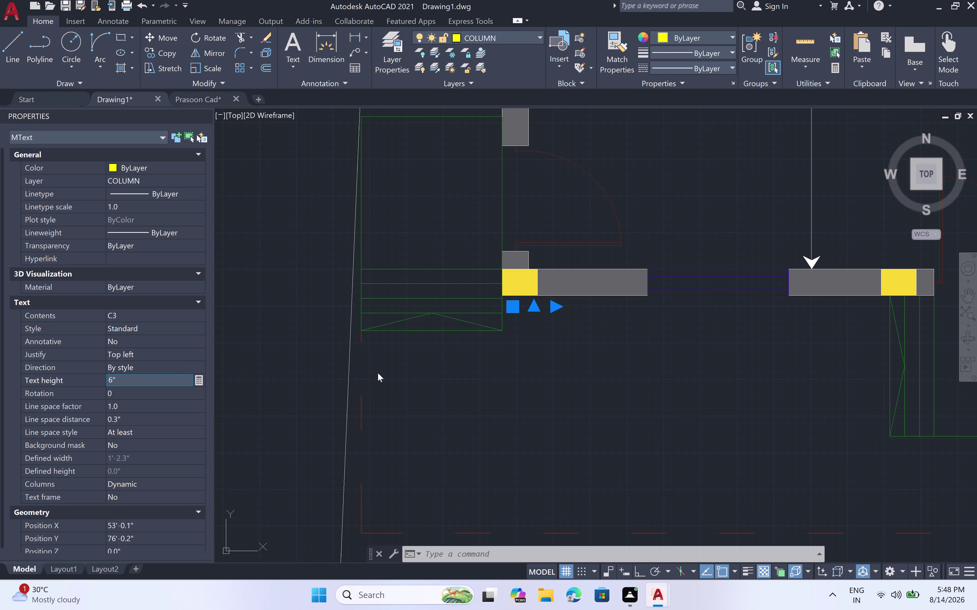
click(462, 376)
key(Escape)
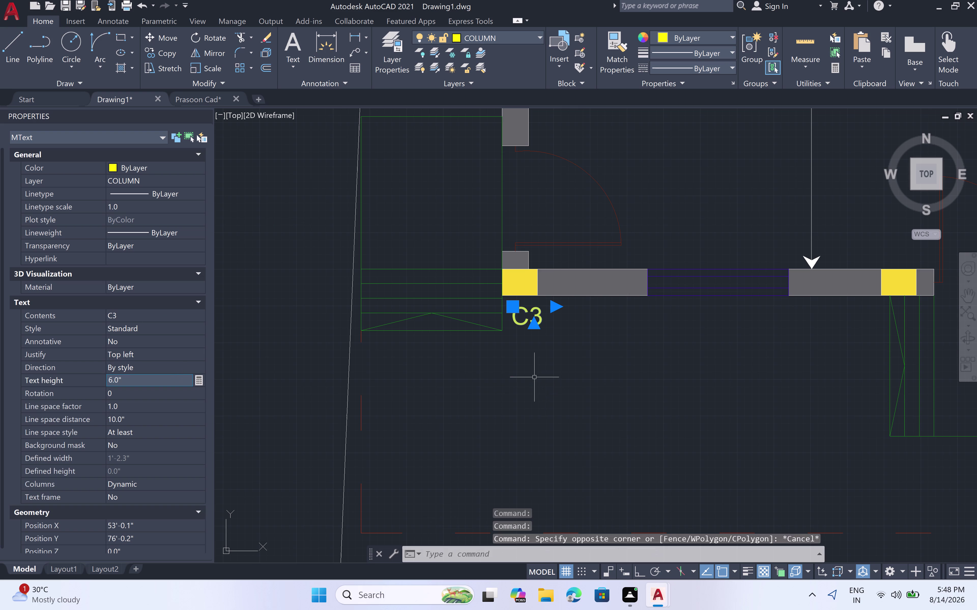
key(Escape)
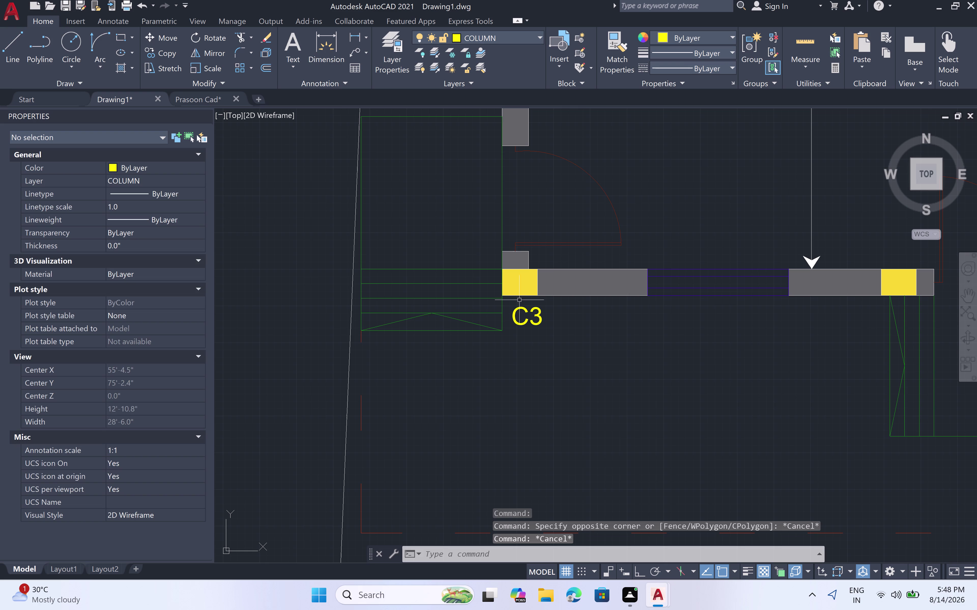
click(535, 317)
Start COPY on the C3 tag and place a copy below the right column.
key(c)
key(o)
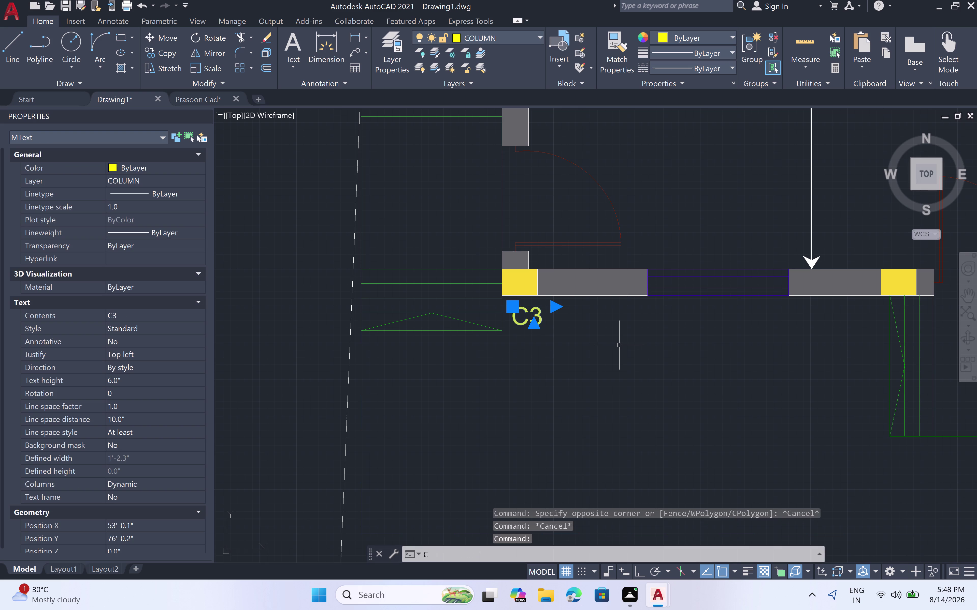
key(space)
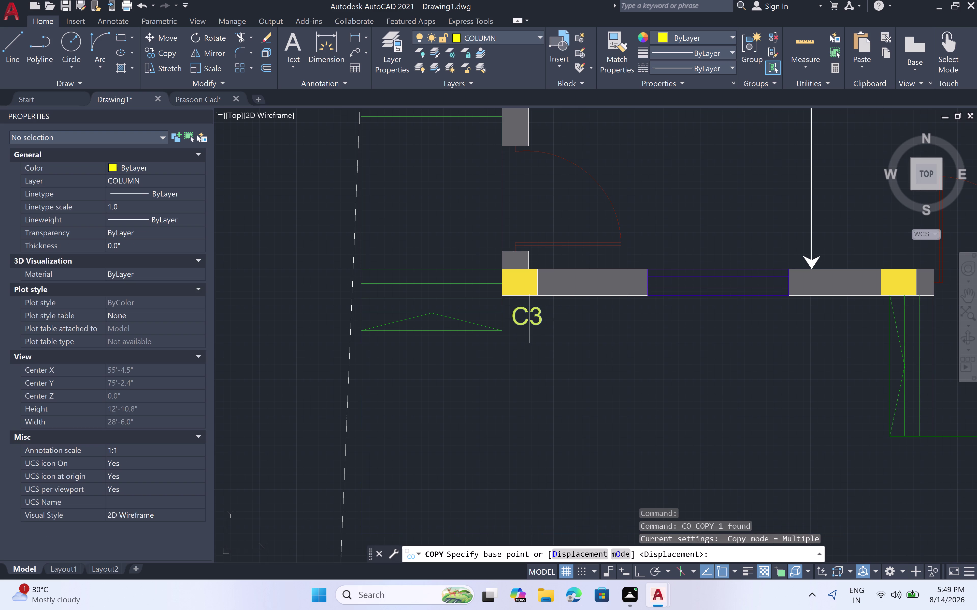
click(444, 282)
scroll(down, 3)
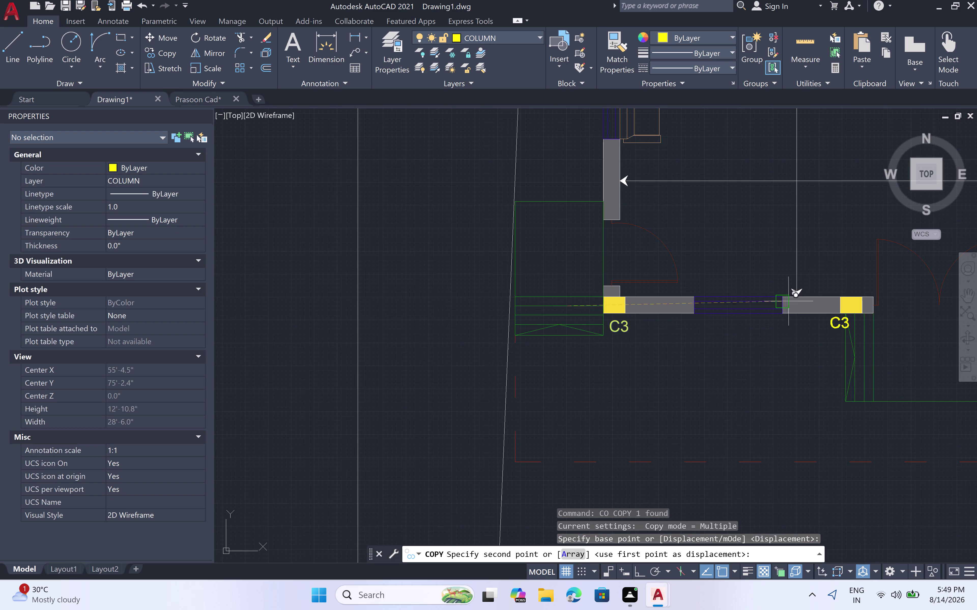
click(800, 262)
scroll(down, 3)
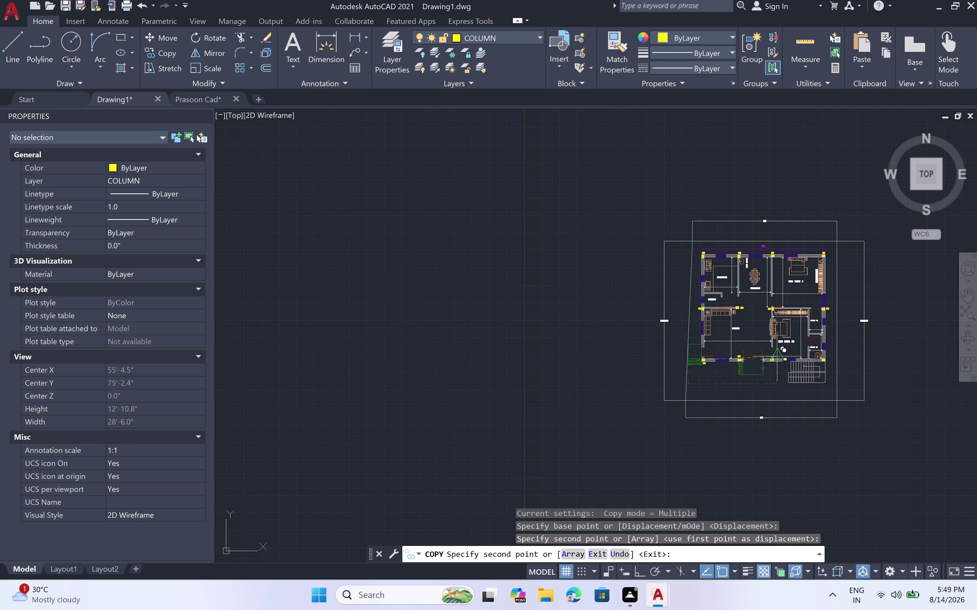
Place two more C3 copies, including one beside the Toilet 02 column.
scroll(up, 3)
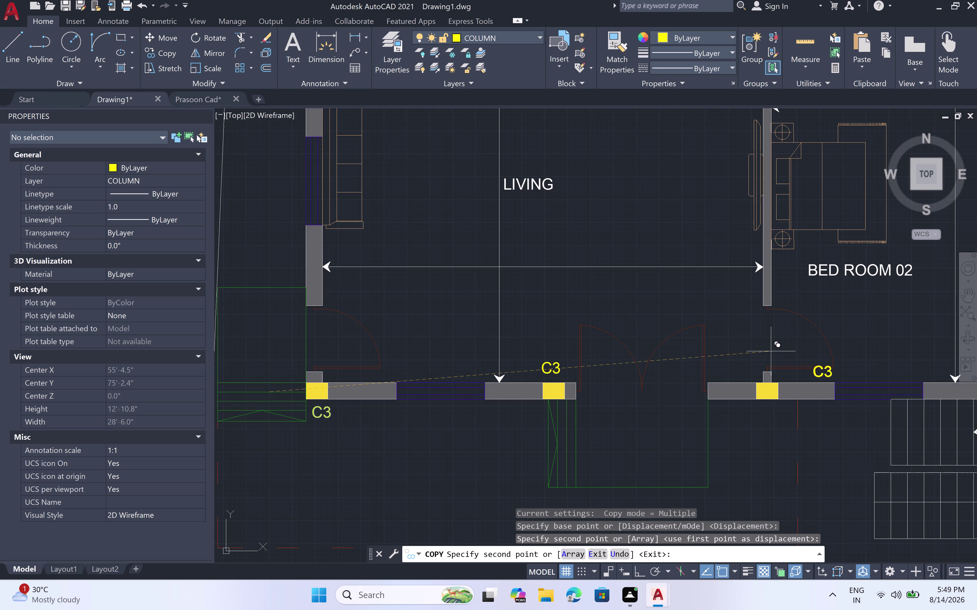
scroll(up, 3)
scroll(down, 3)
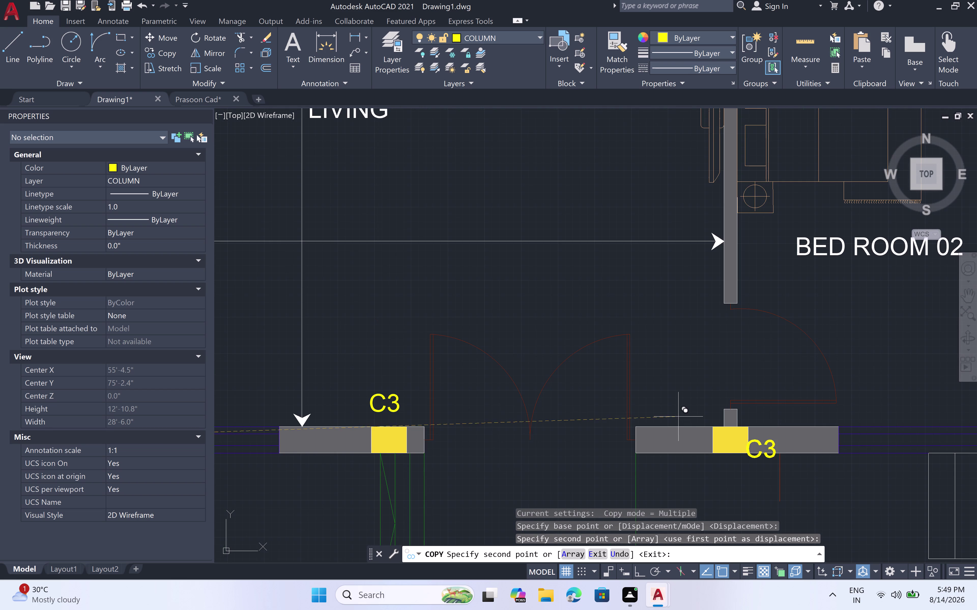
click(652, 443)
scroll(down, 3)
scroll(up, 3)
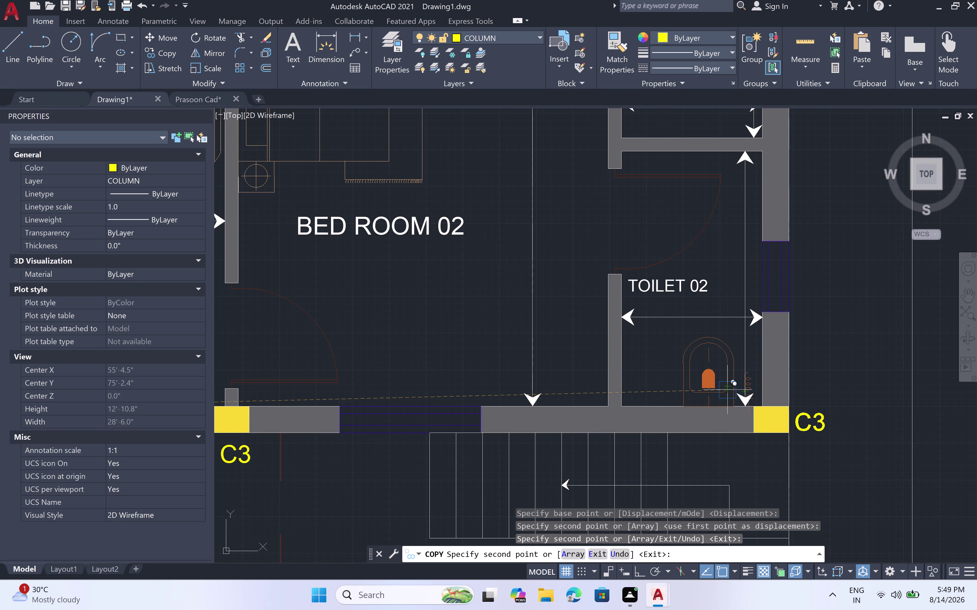
click(733, 390)
key(Escape)
scroll(down, 3)
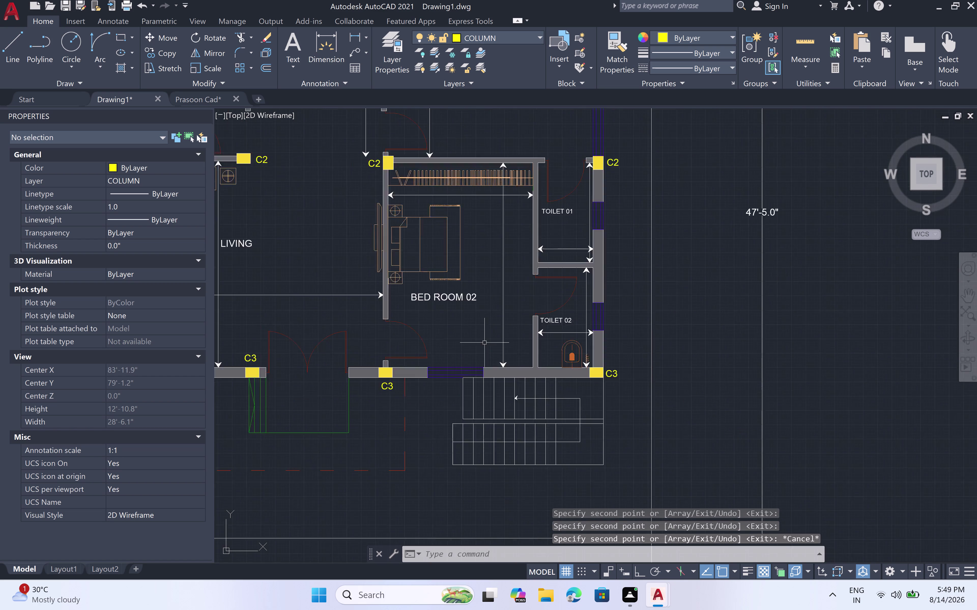
Zoom in and out across the floor plan to review the C1, C2, C3 tags.
scroll(down, 3)
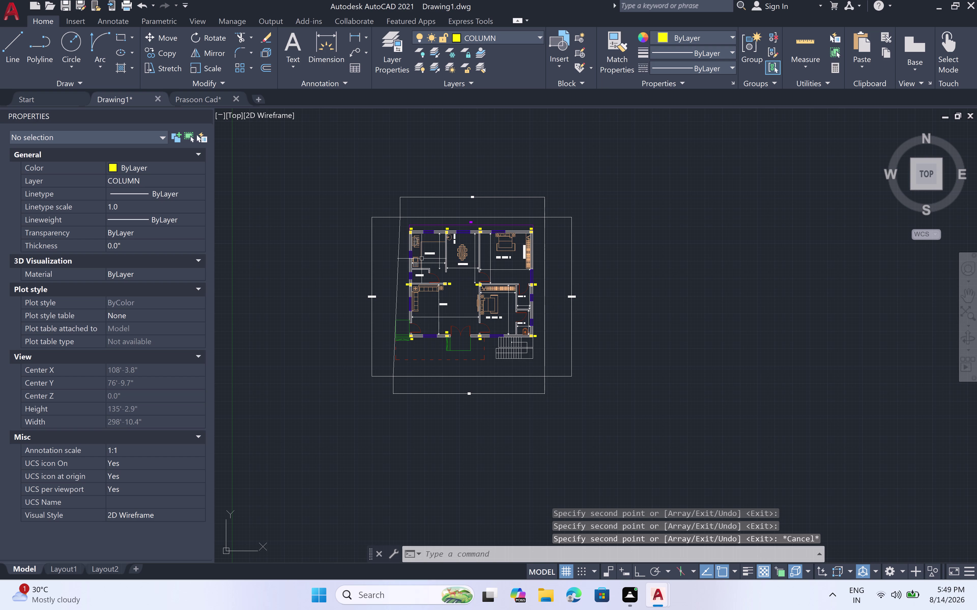
scroll(up, 3)
scroll(down, 3)
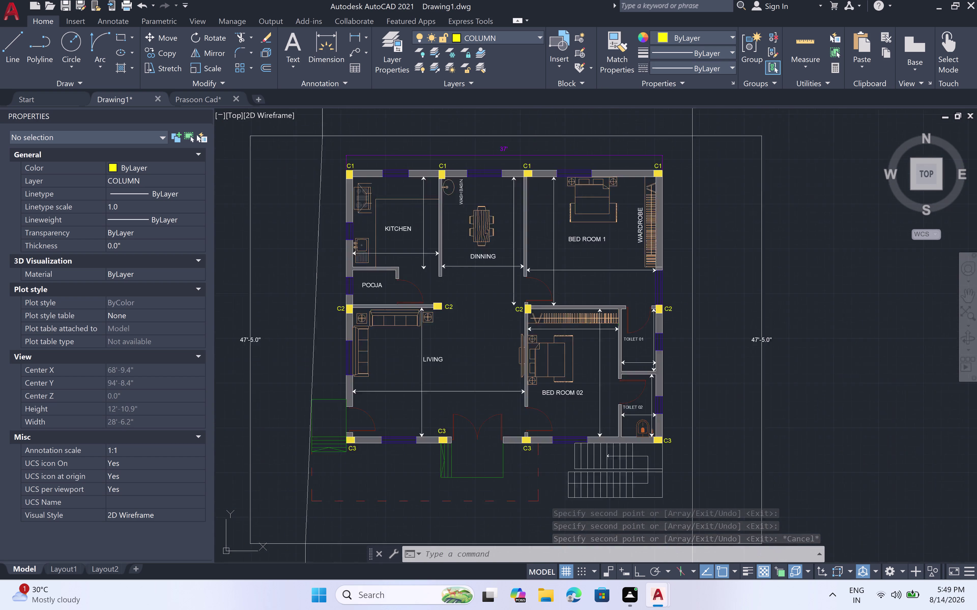
scroll(up, 3)
scroll(down, 3)
scroll(up, 3)
scroll(down, 3)
scroll(up, 3)
scroll(down, 3)
scroll(up, 3)
scroll(down, 3)
scroll(up, 3)
scroll(down, 3)
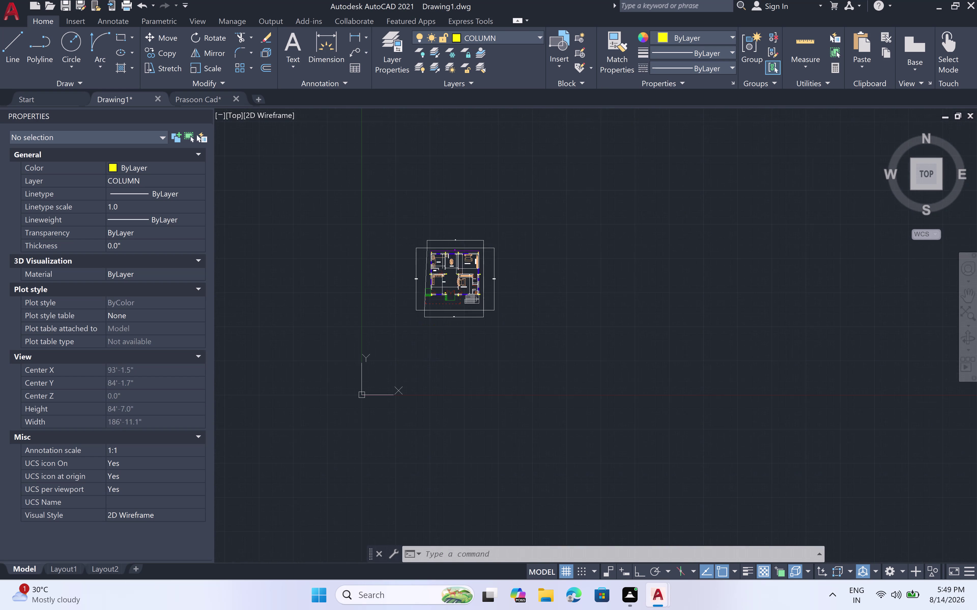
scroll(up, 3)
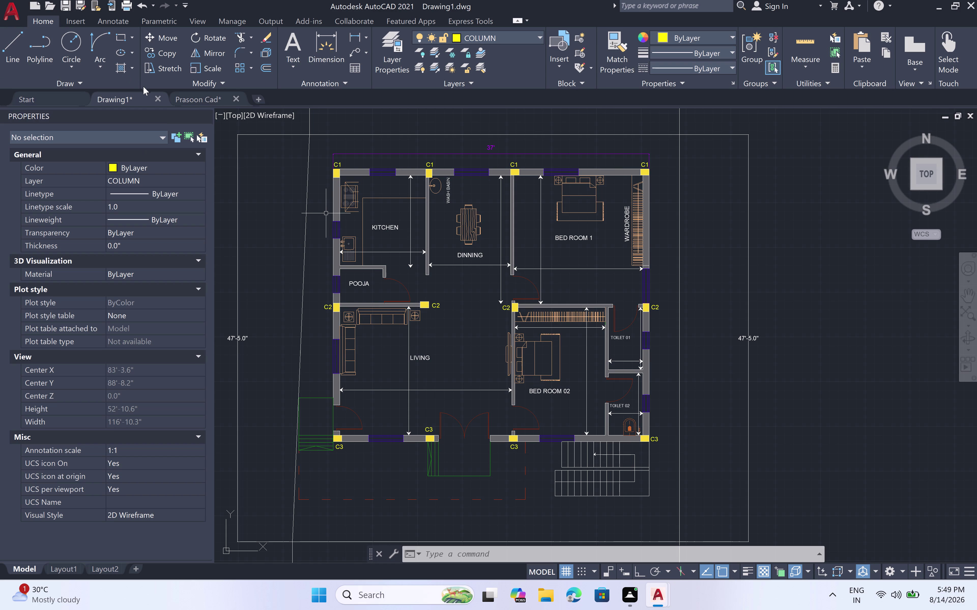
Close the Properties palette.
click(202, 111)
click(204, 114)
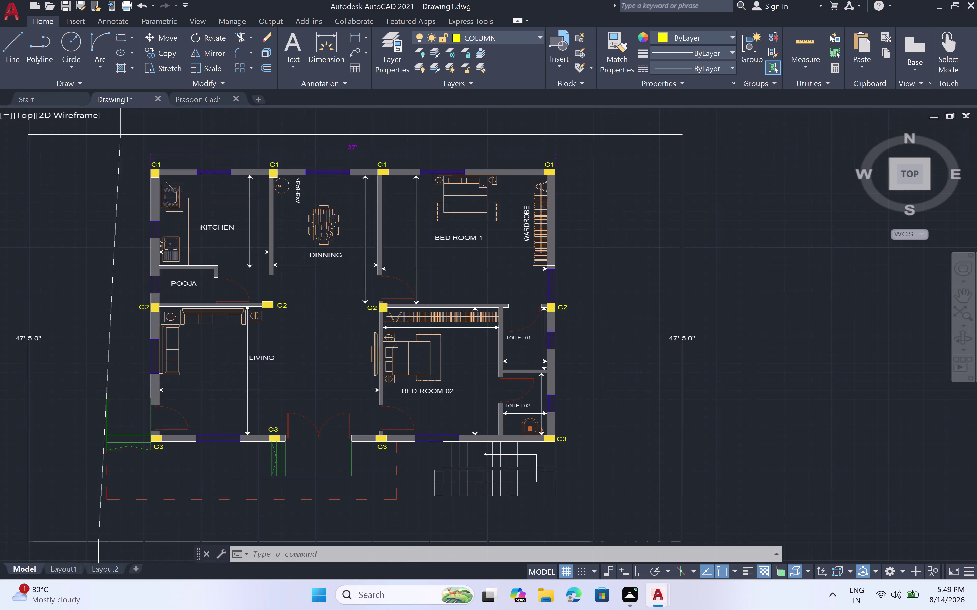
scroll(down, 3)
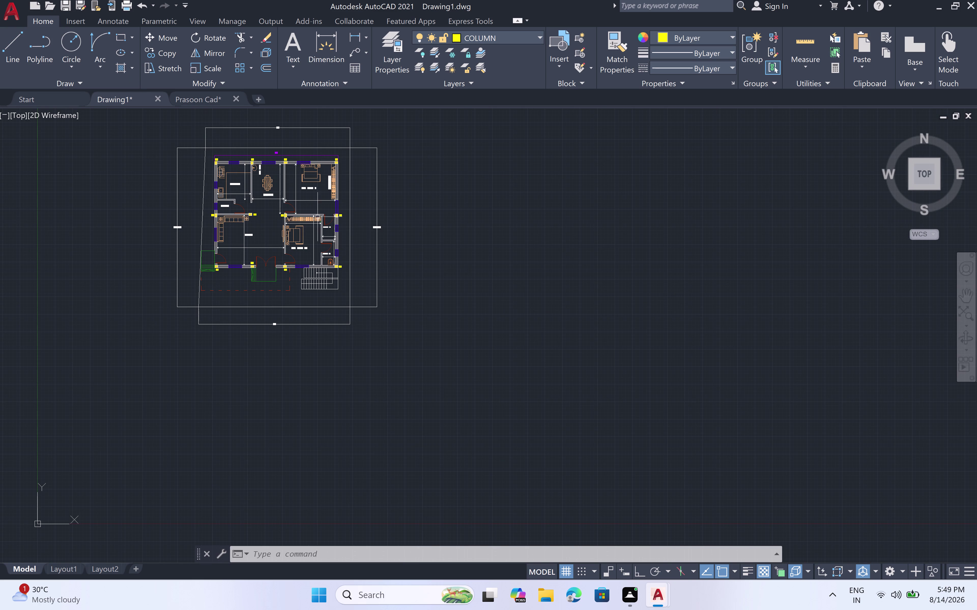